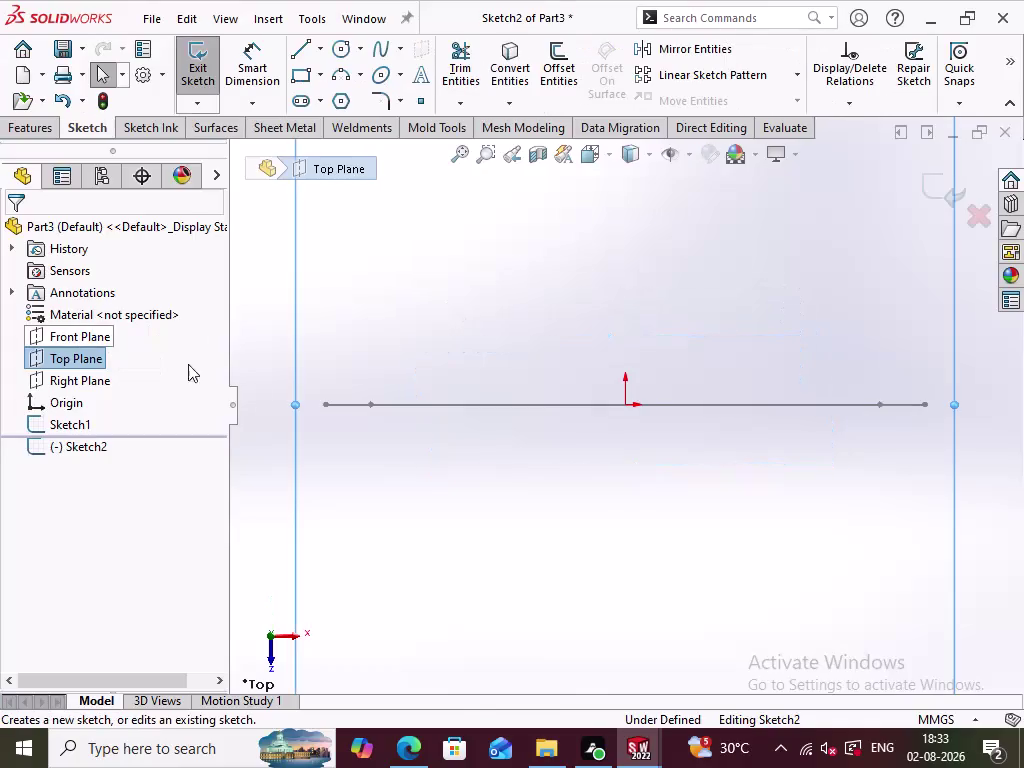
Begin a centrepoint arc at the path line's right endpoint on the Top Plane.
scroll(up, 3)
click(818, 464)
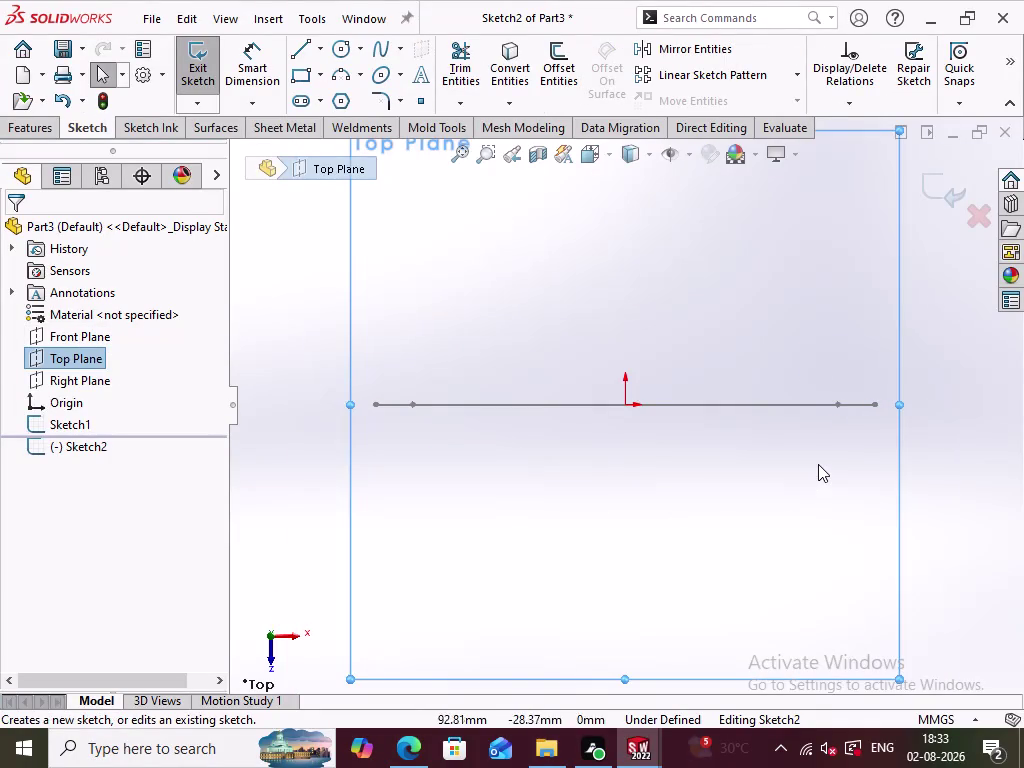
click(343, 77)
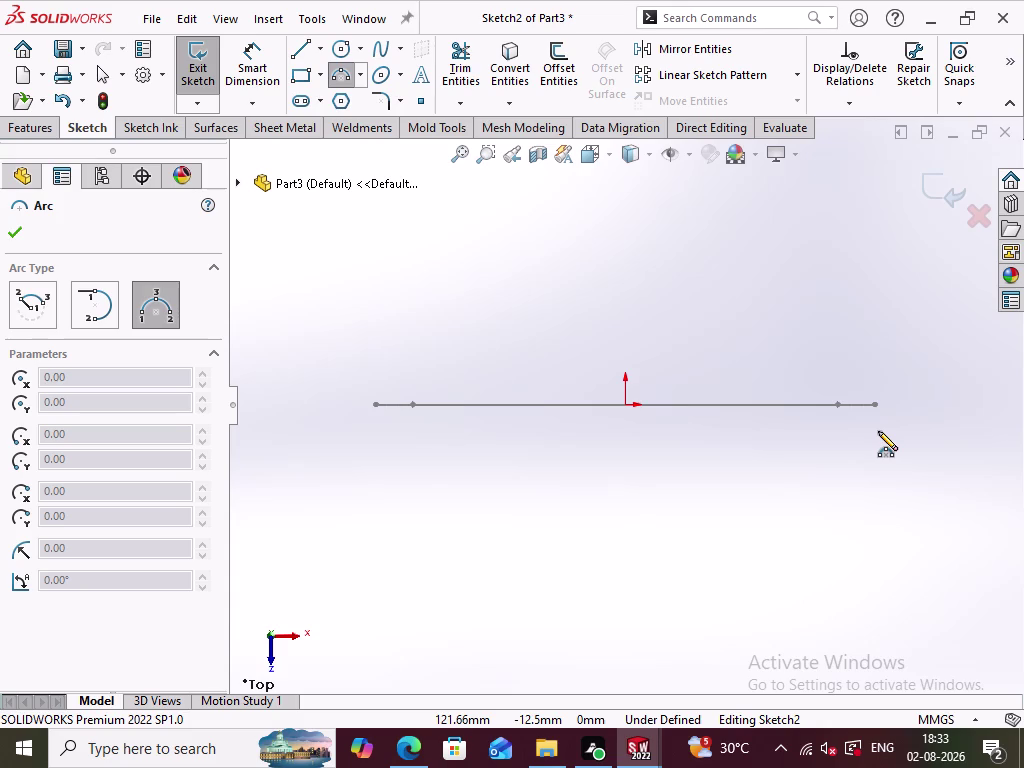
click(32, 315)
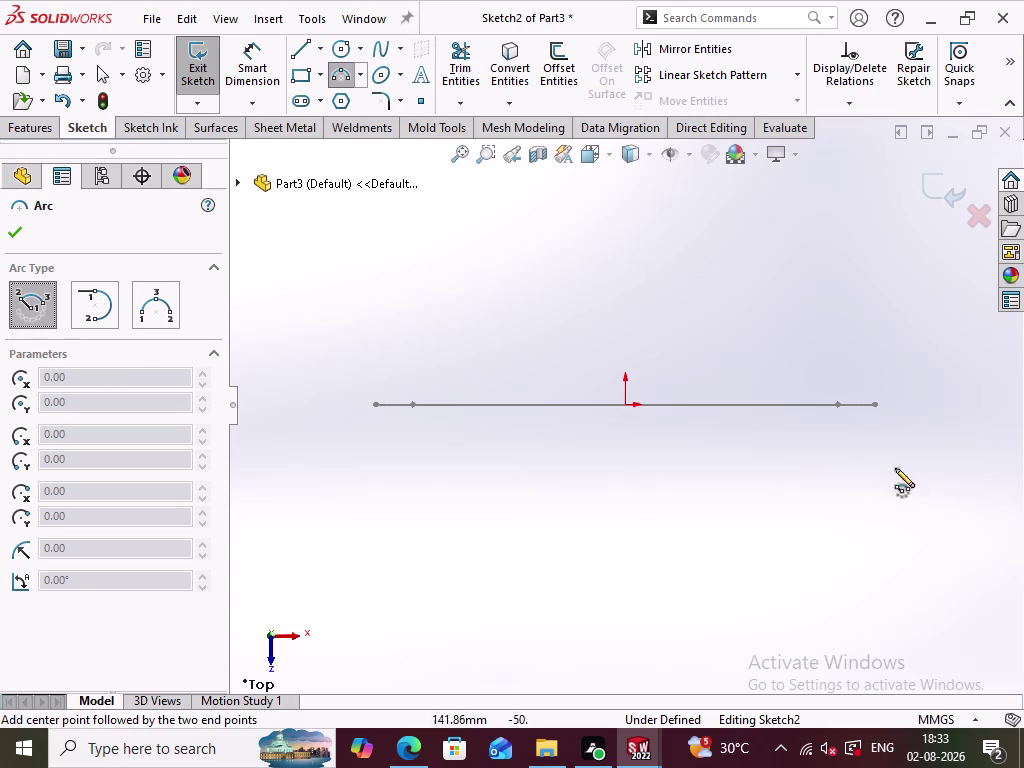
click(875, 403)
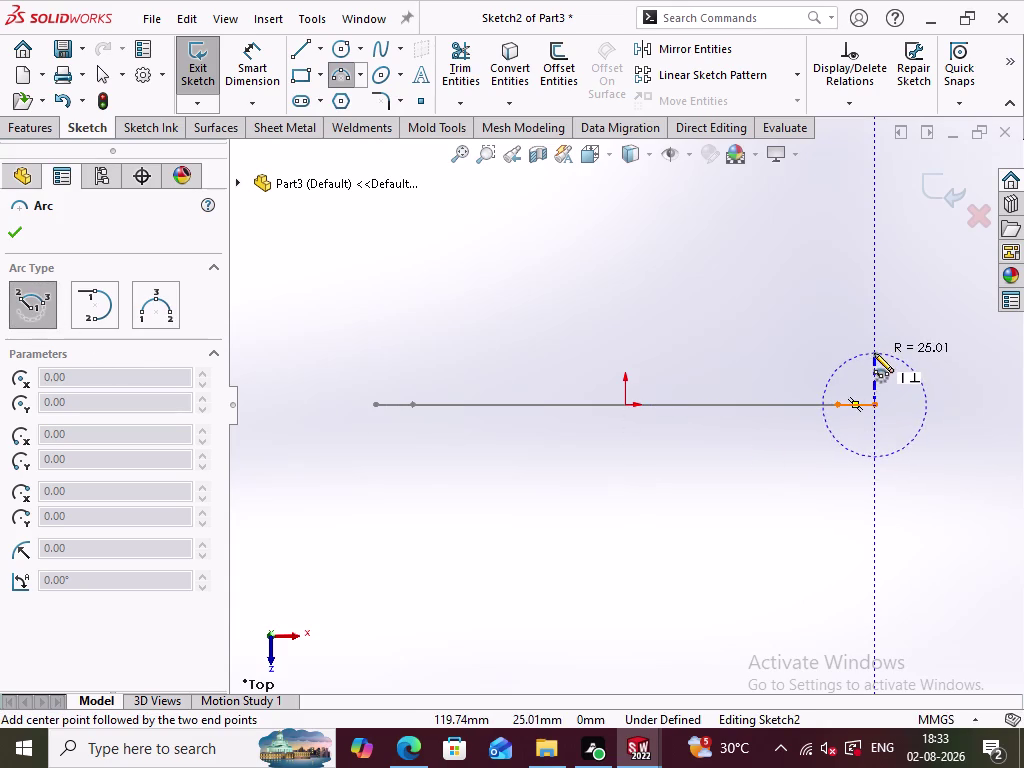
click(874, 353)
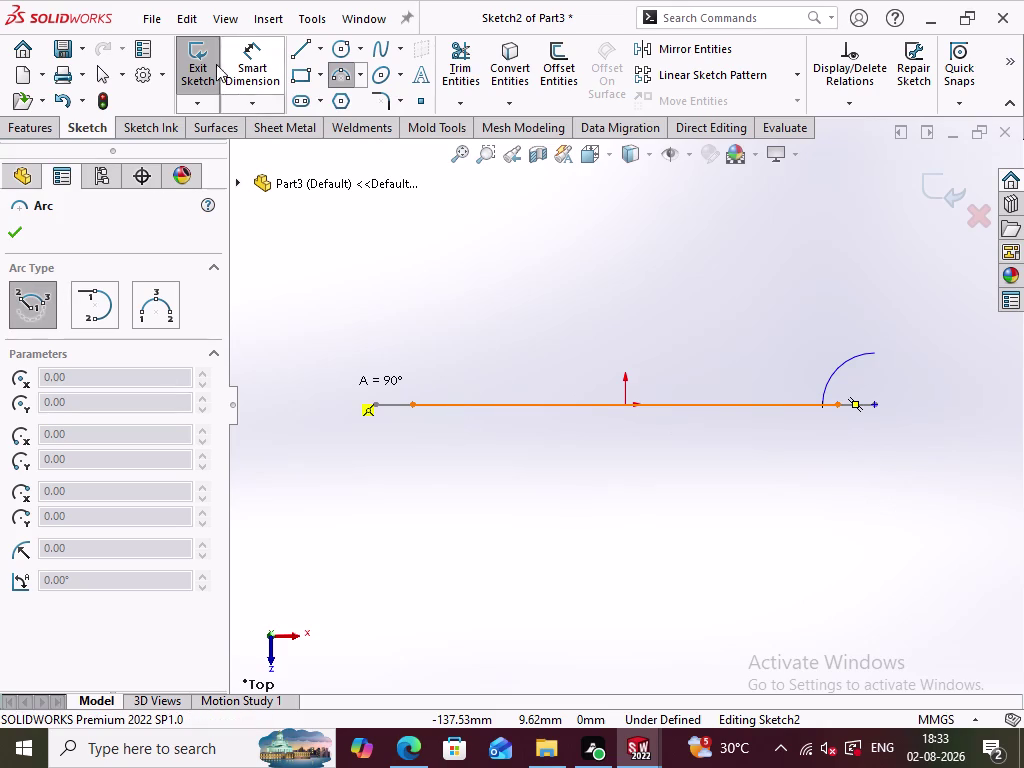
click(333, 76)
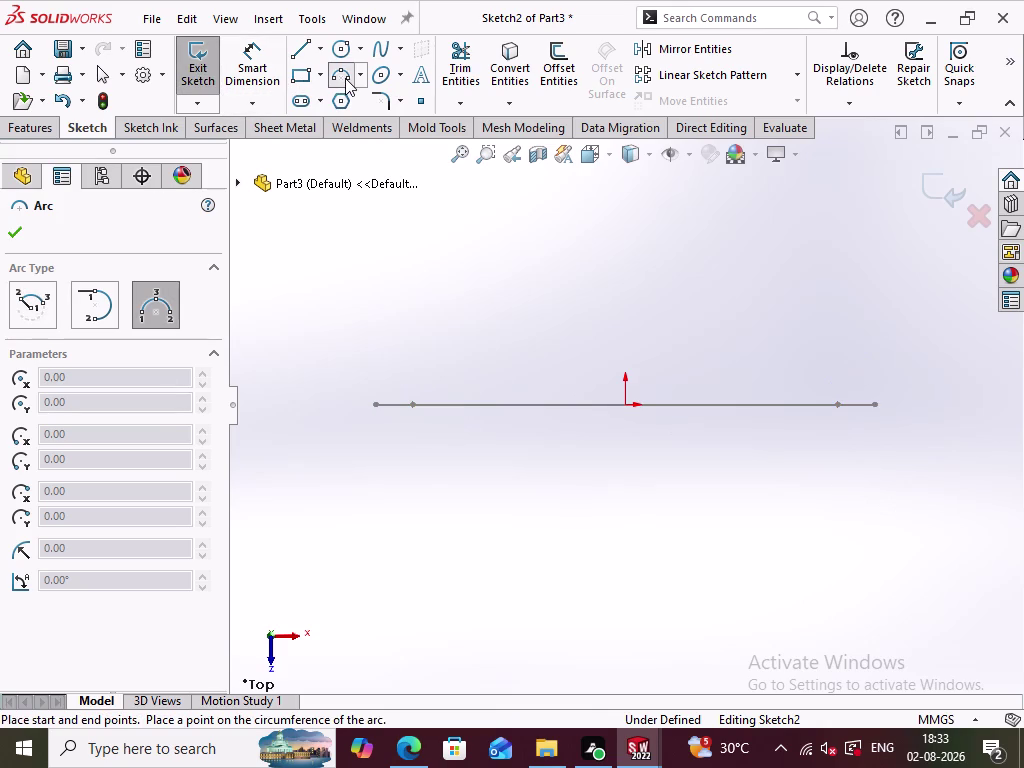
click(345, 78)
click(878, 403)
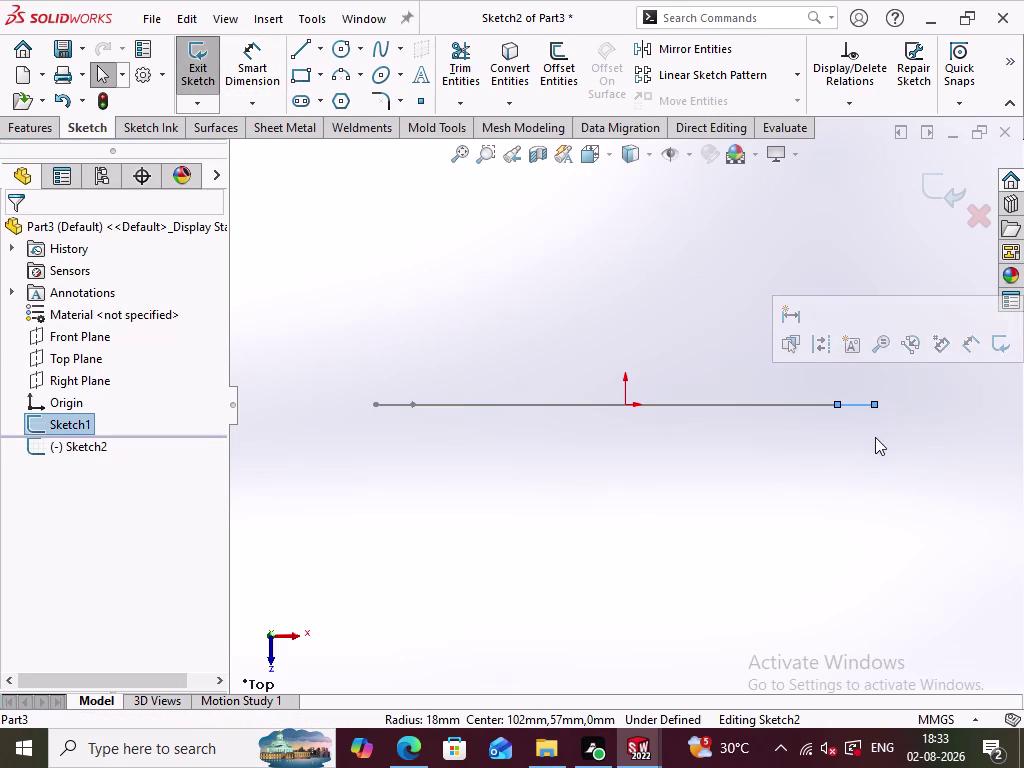
Redraw the centrepoint arc as a semicircle centred on the line's right end and accept it.
click(341, 78)
click(34, 315)
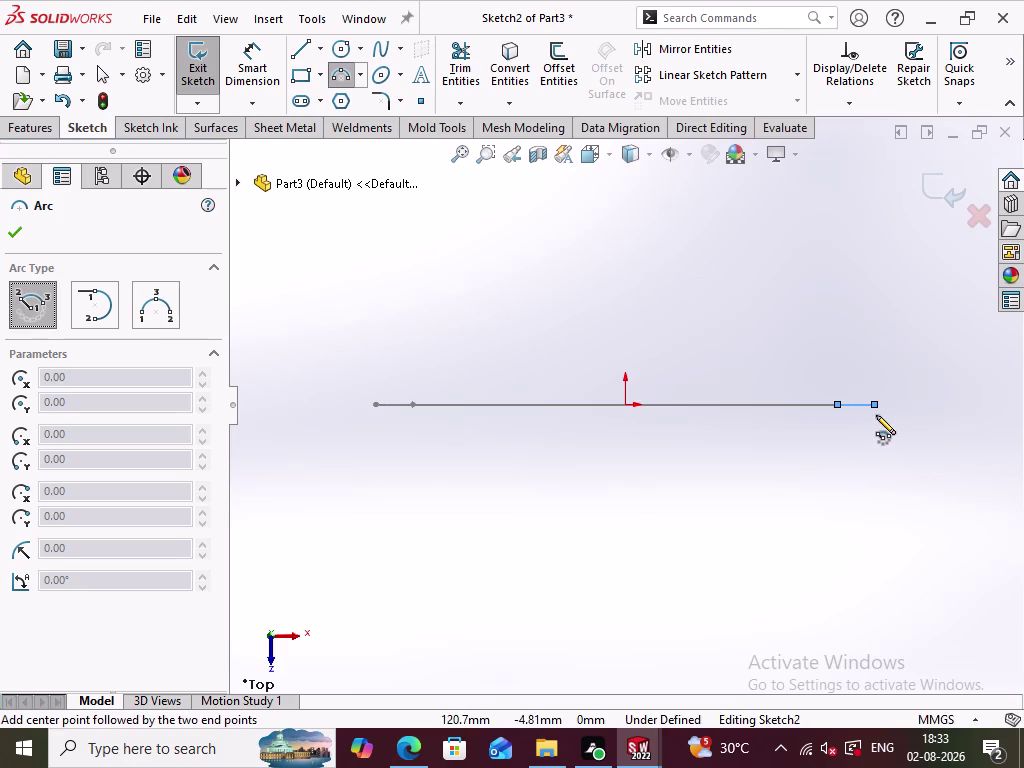
click(877, 405)
click(876, 466)
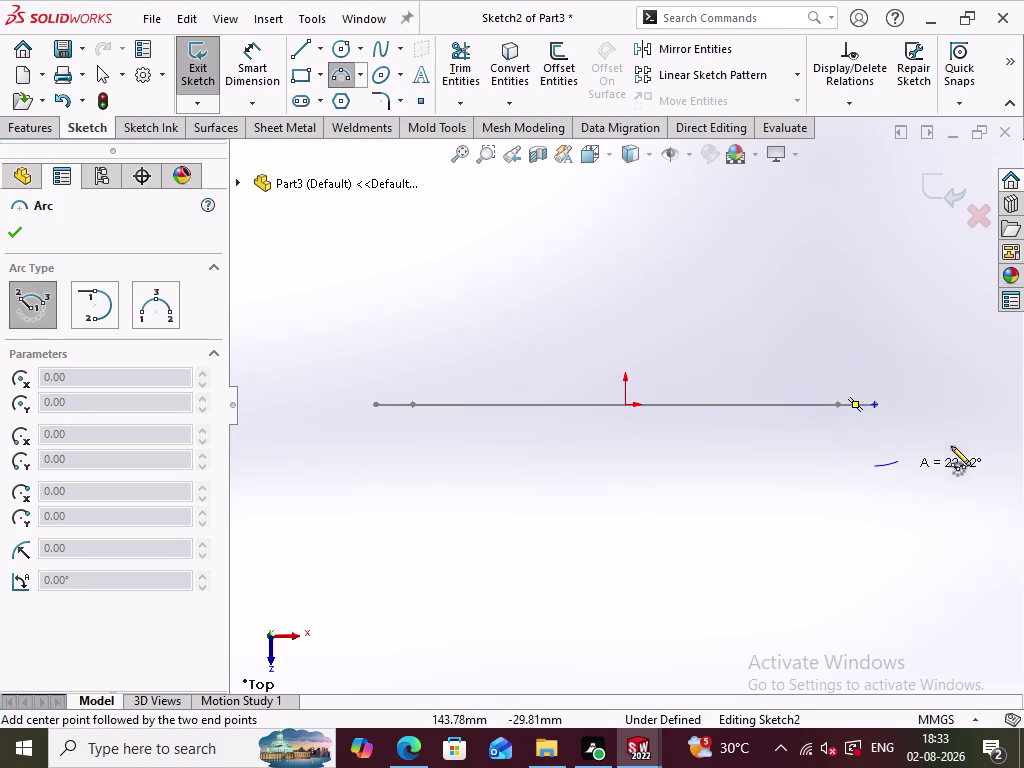
click(880, 344)
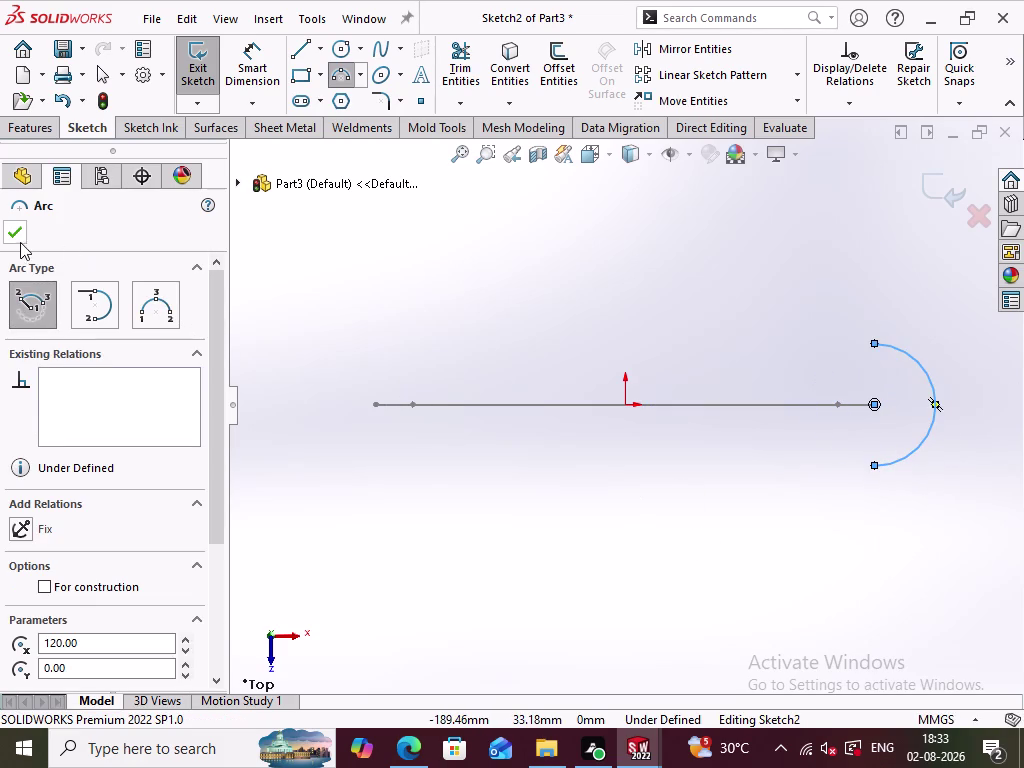
click(14, 235)
click(665, 369)
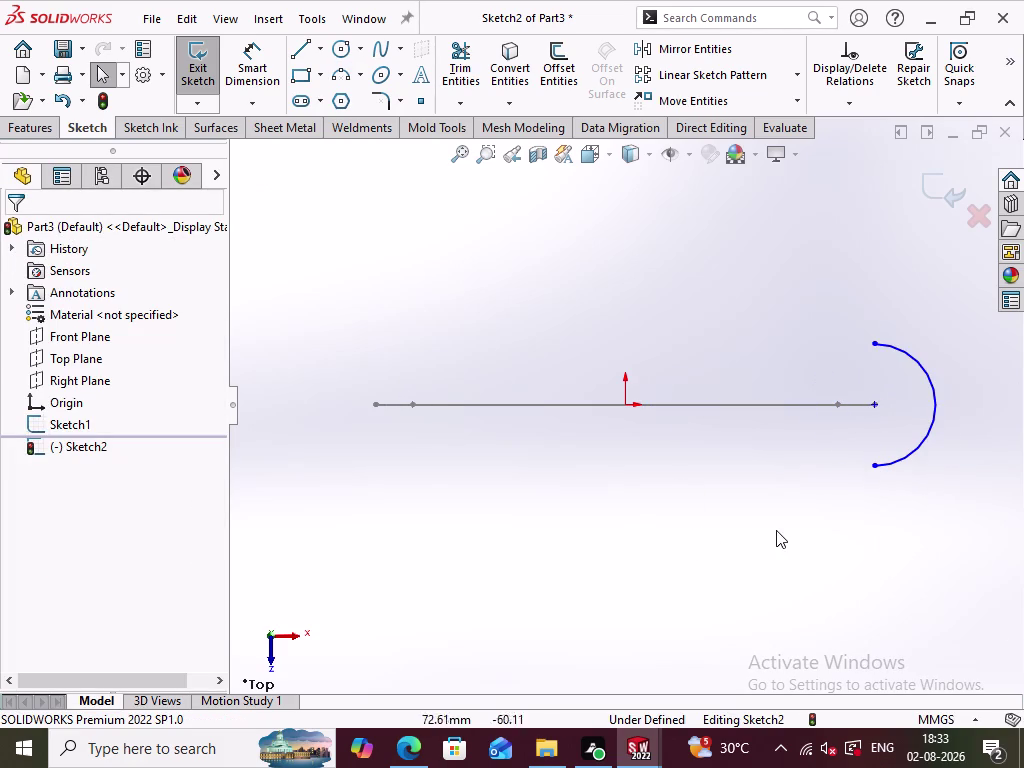
Select the arc's end and centre points and apply a relation to them.
click(776, 530)
click(872, 467)
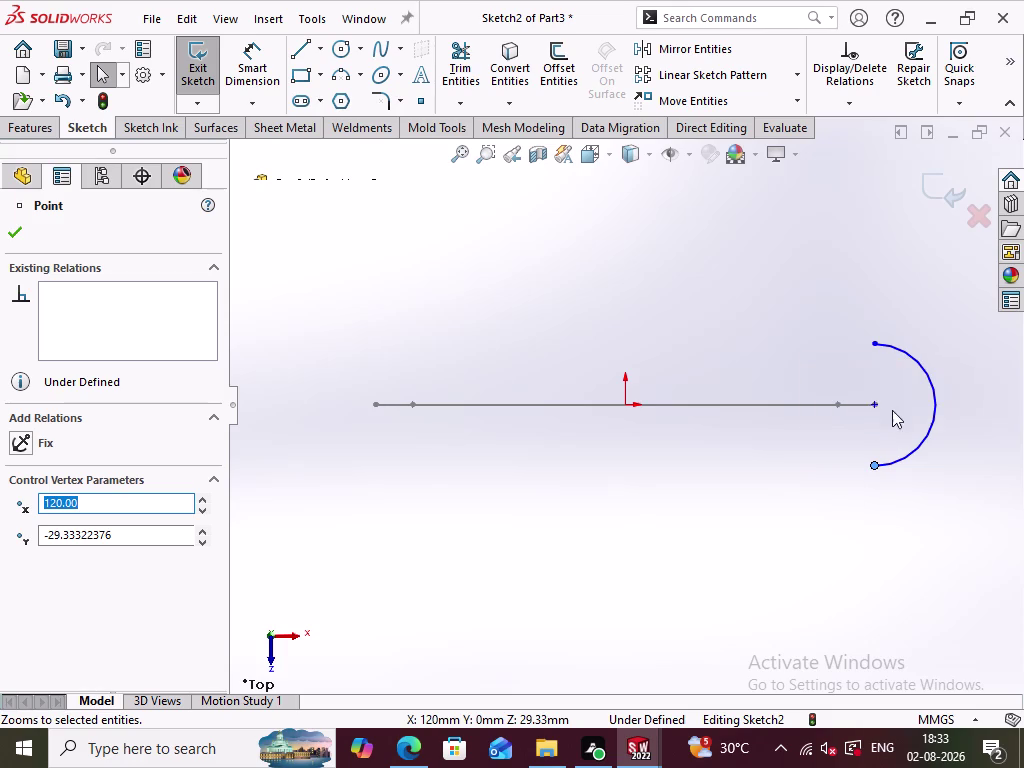
click(877, 404)
click(871, 345)
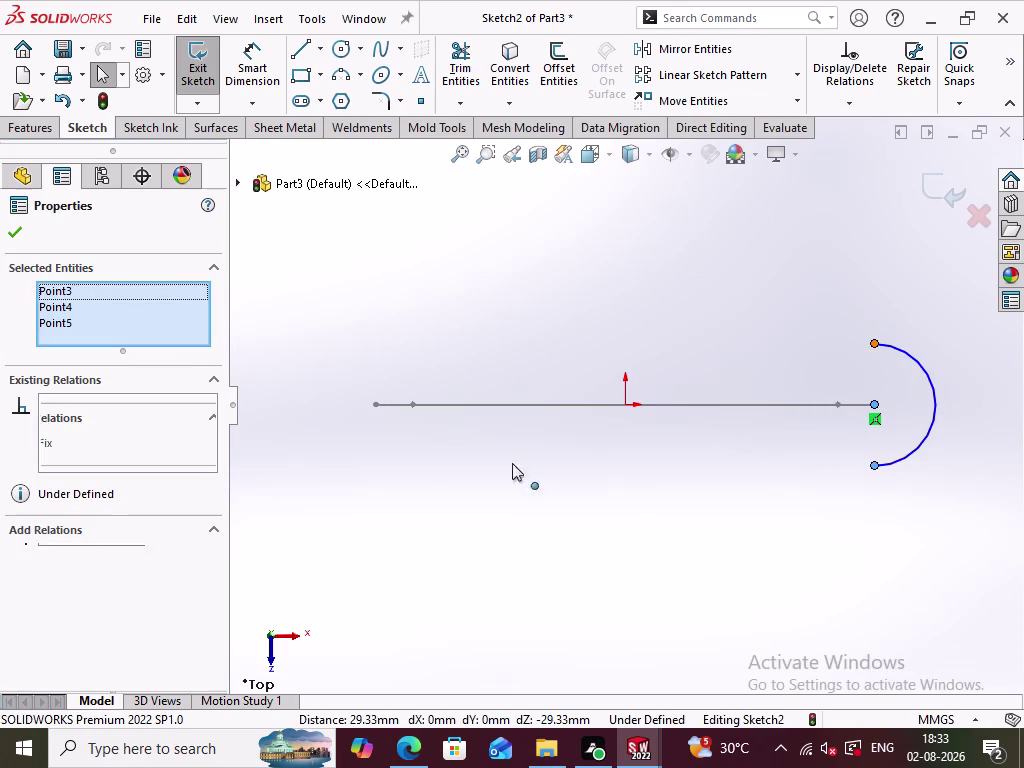
click(62, 575)
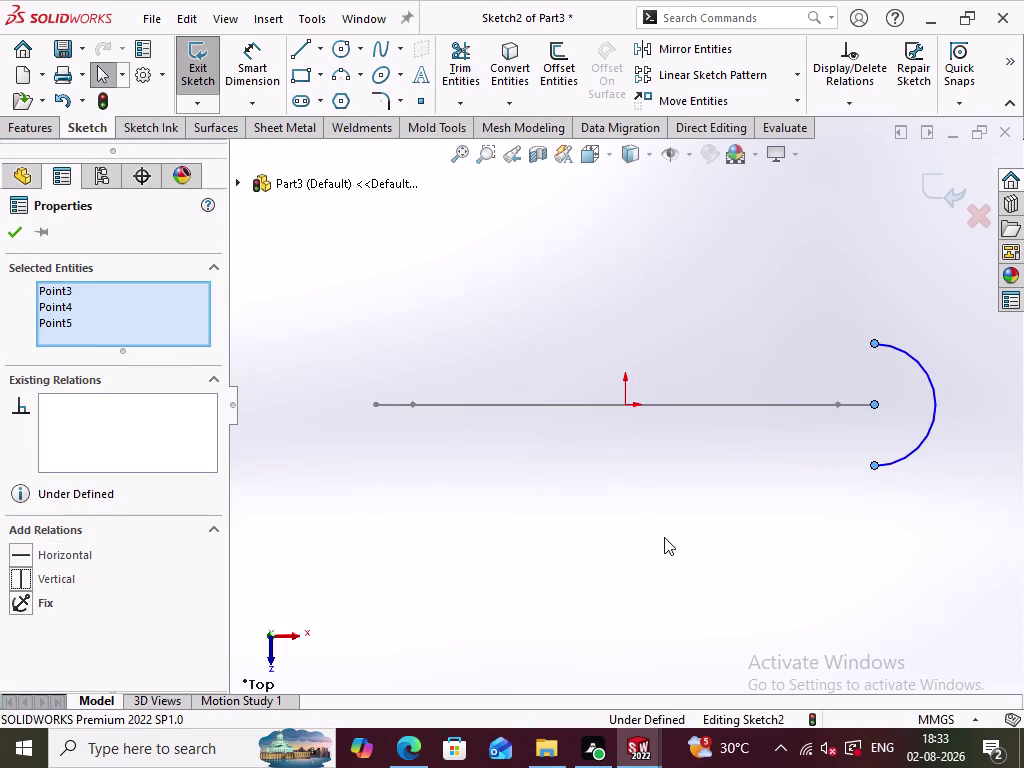
Add a Smart Dimension to the arc and set its radius to 7.5 mm.
click(669, 537)
click(257, 70)
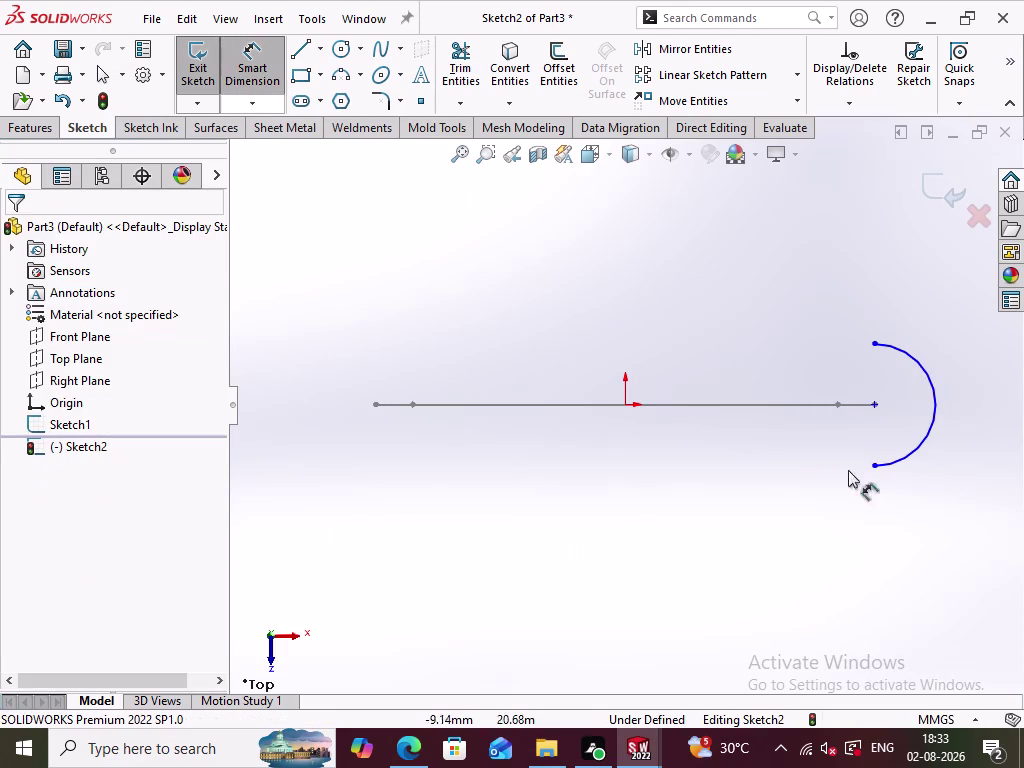
click(938, 394)
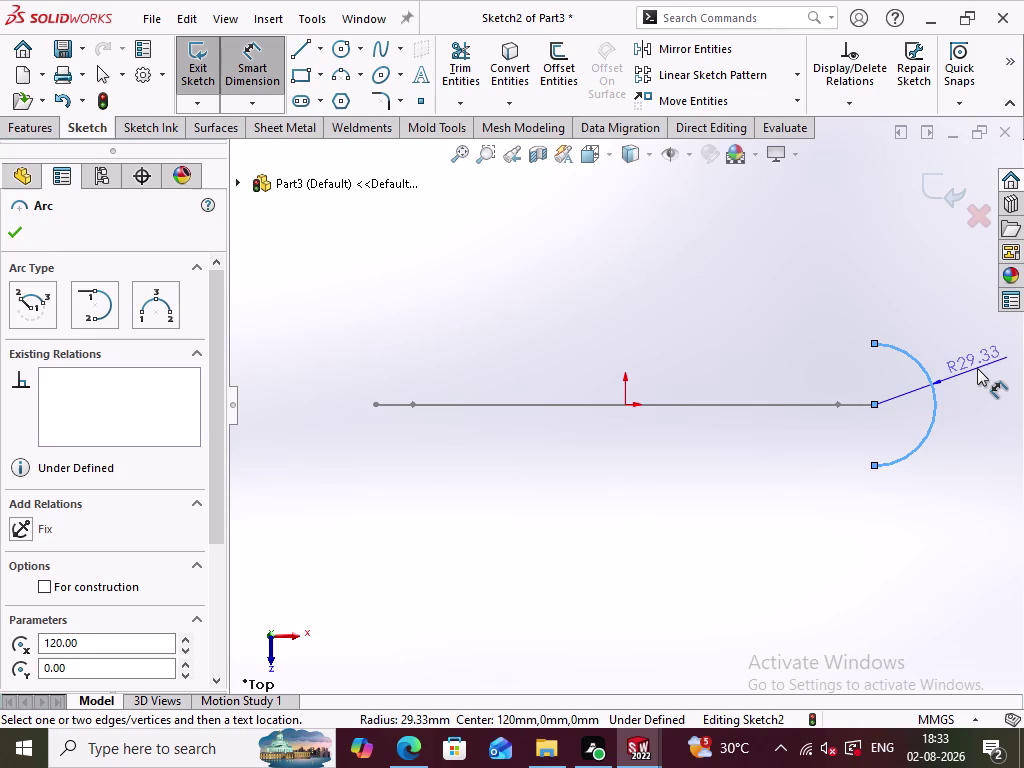
click(977, 368)
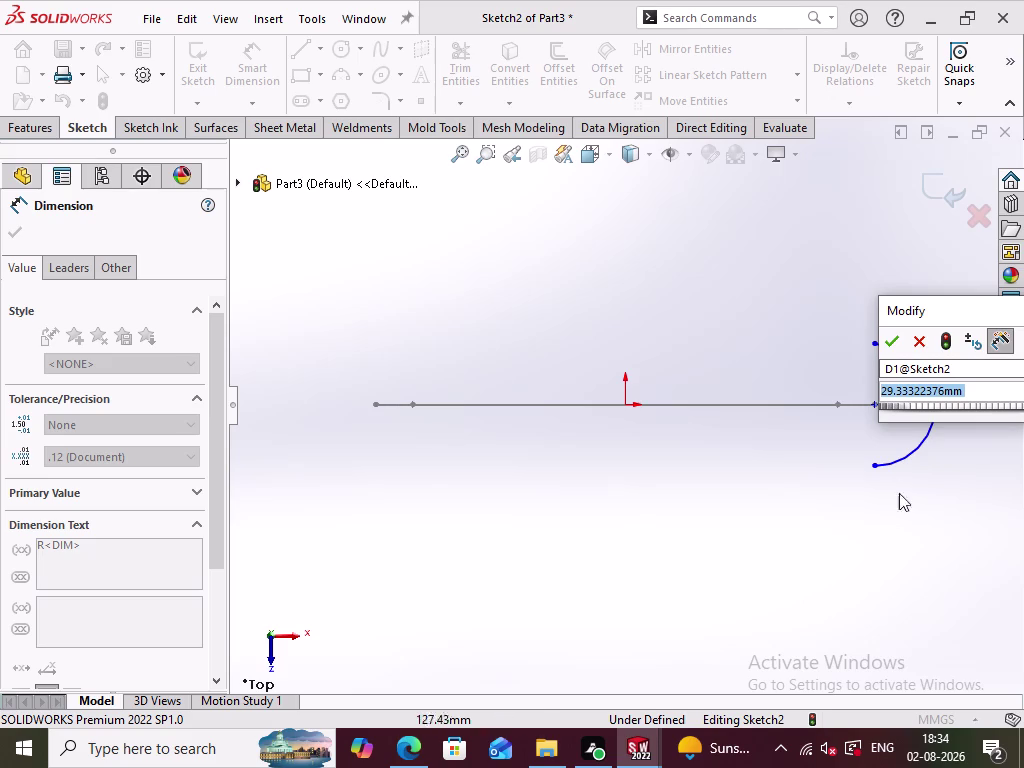
scroll(up, 3)
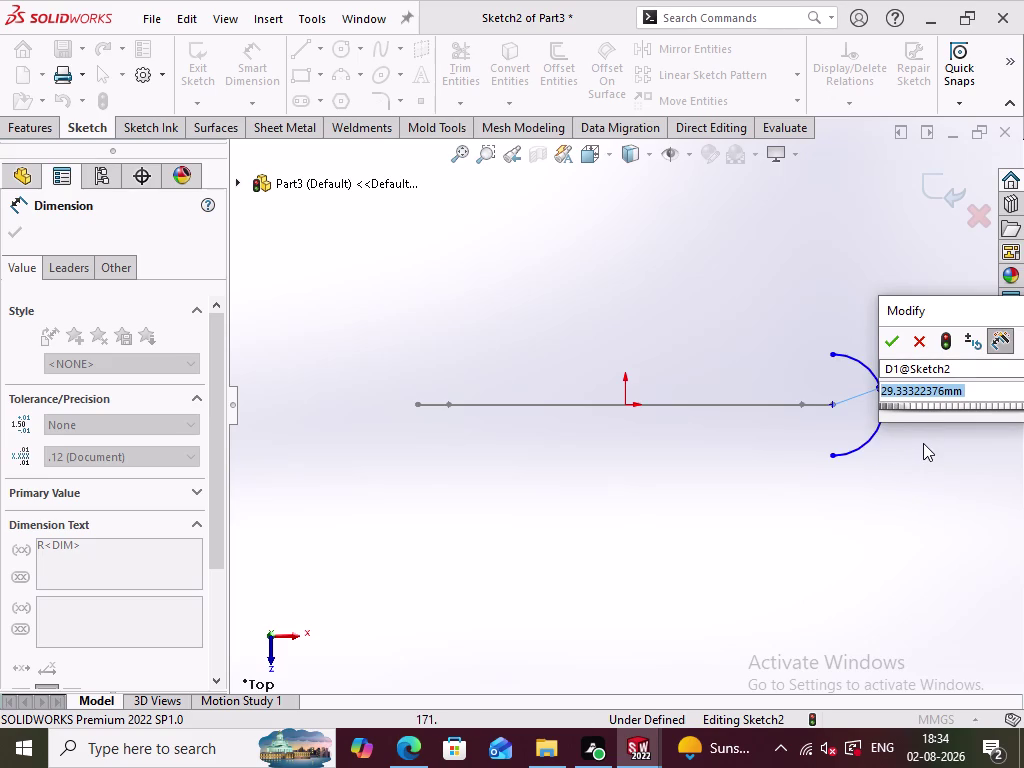
text(7)
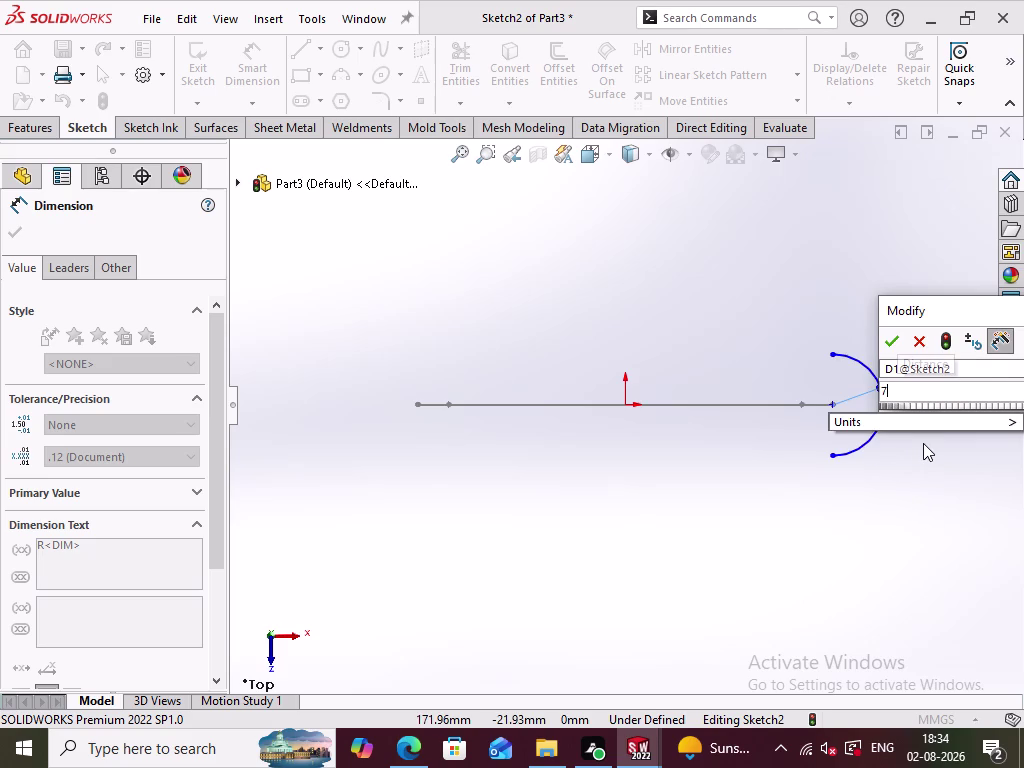
text(.5)
key(Return)
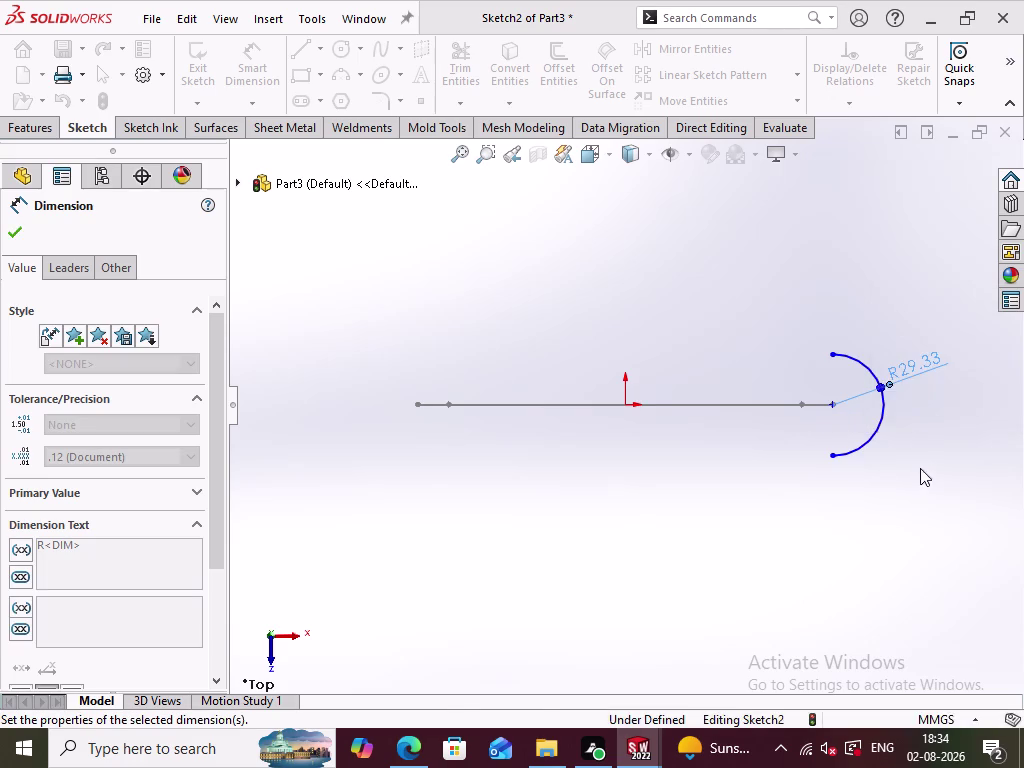
click(893, 487)
scroll(down, 3)
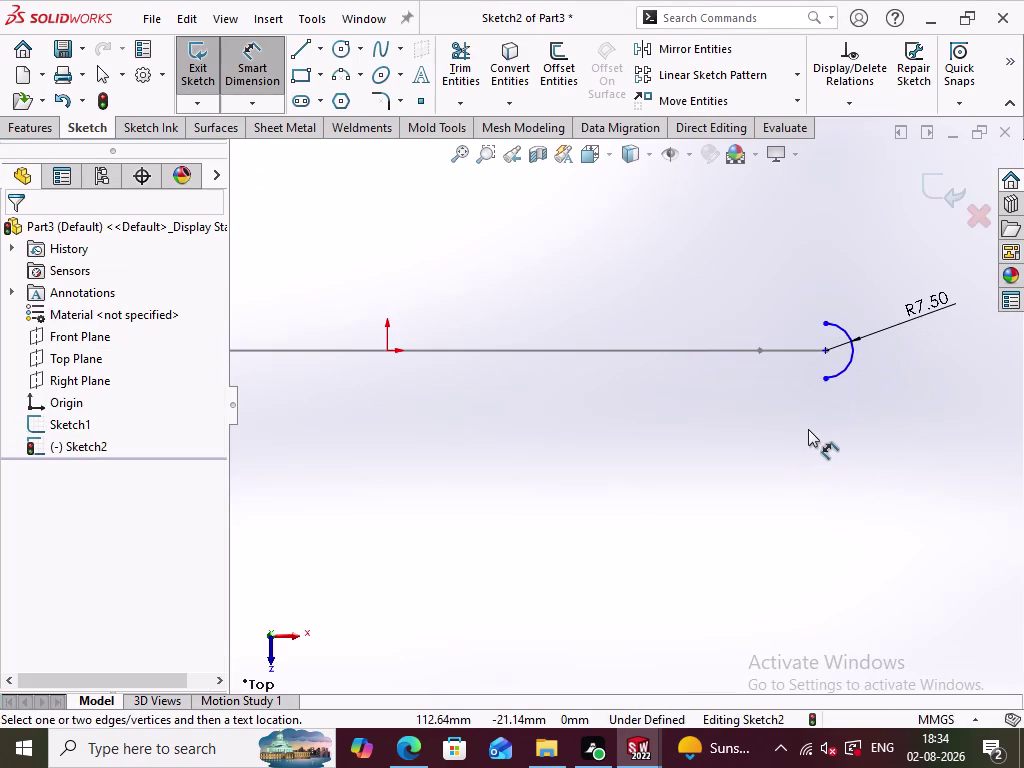
click(261, 79)
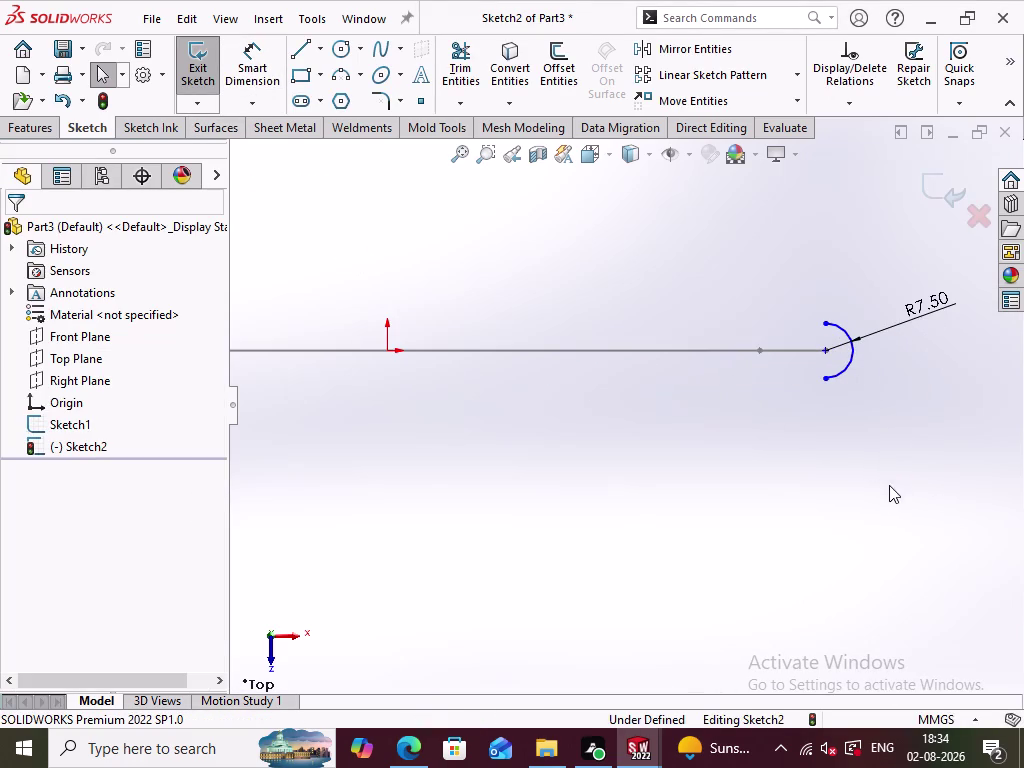
Drag the arc toward the bent path's end, answering the existing-relations prompt.
middle_drag(889, 487, 880, 390)
click(874, 479)
drag(862, 400, 794, 416)
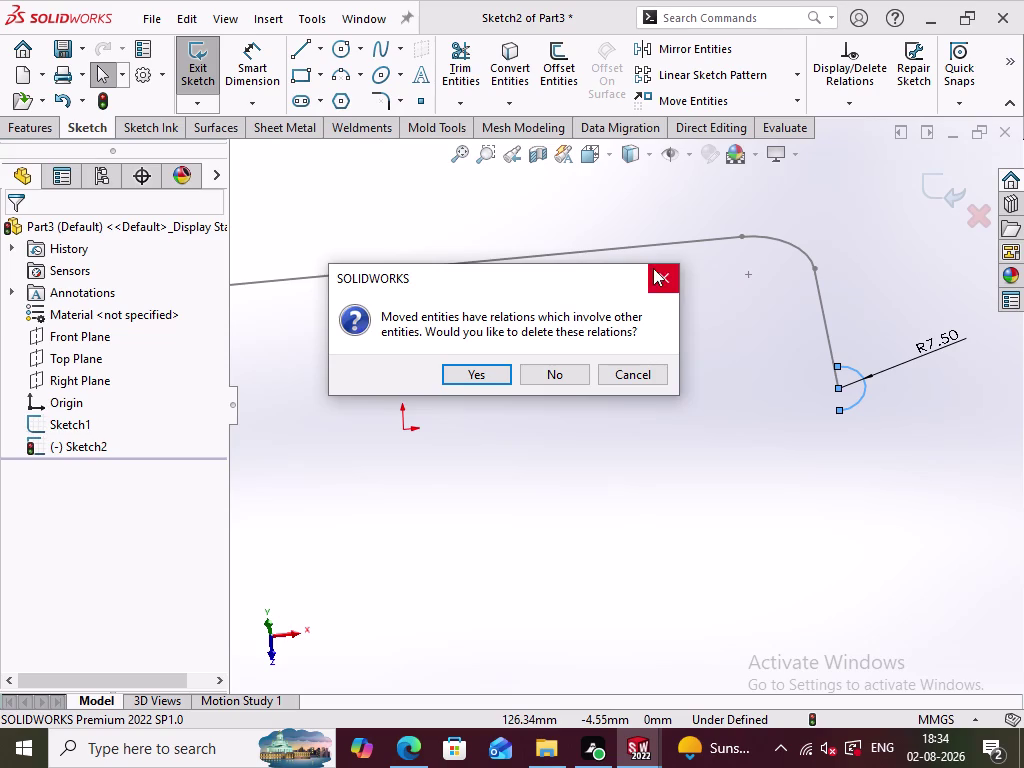
click(668, 272)
click(771, 435)
drag(840, 388, 756, 403)
click(753, 463)
click(752, 398)
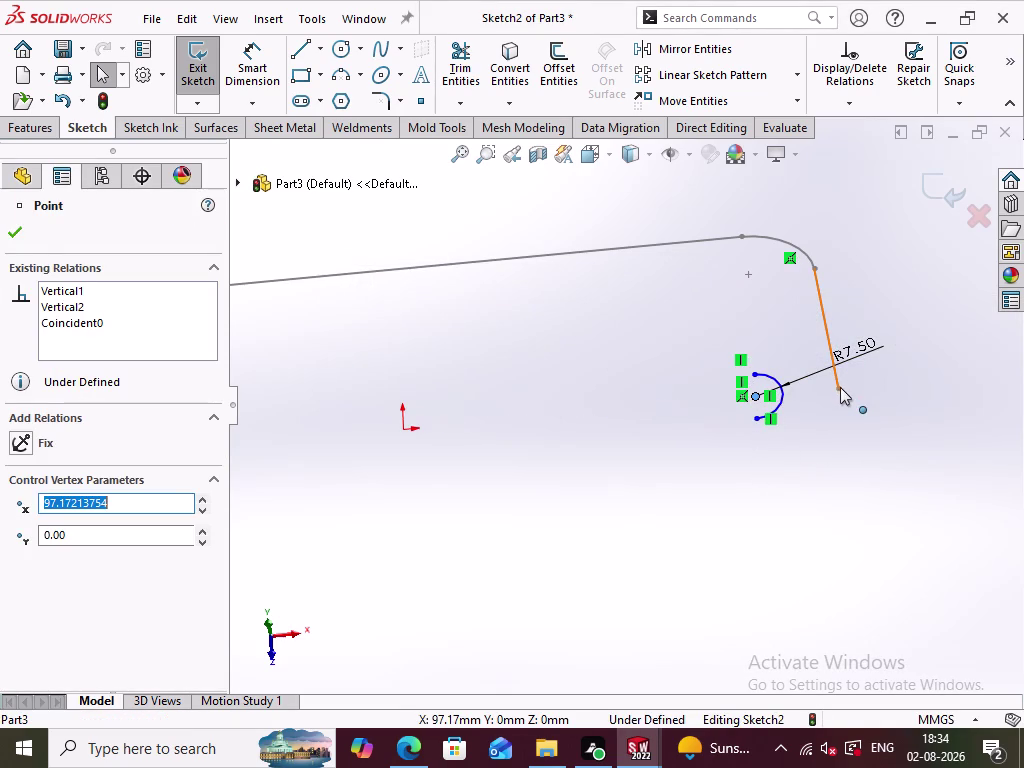
Make the arc centre coincident with the path's end point and exit Sketch2.
click(840, 387)
click(68, 605)
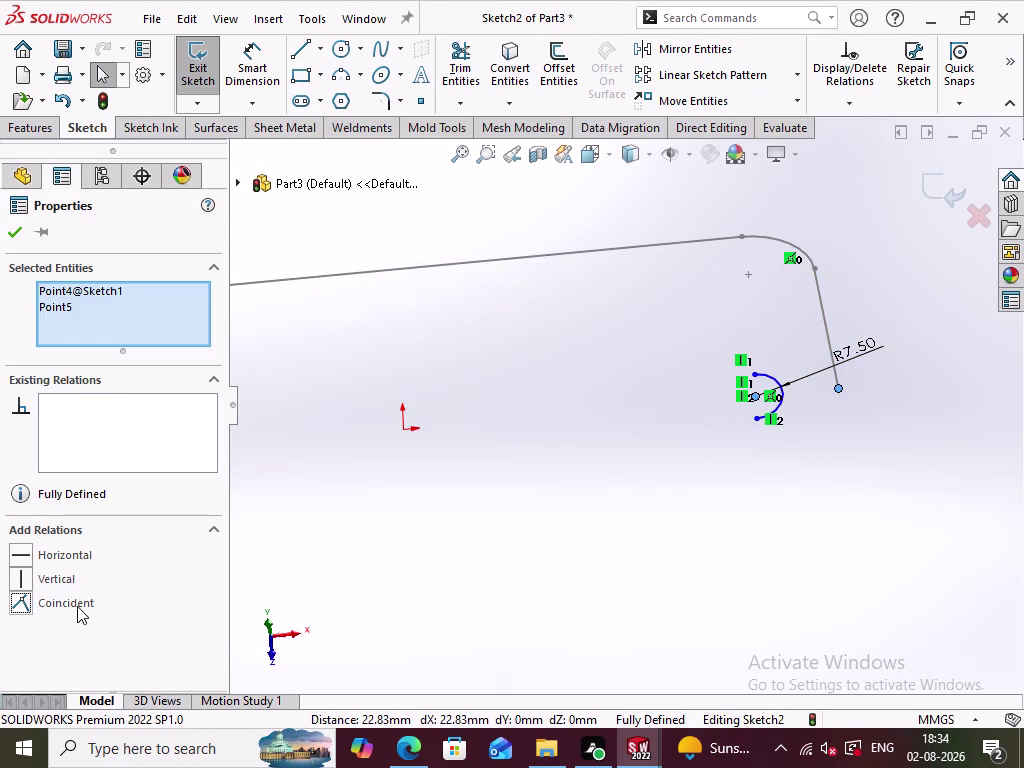
click(681, 534)
click(939, 193)
middle_drag(677, 443, 679, 447)
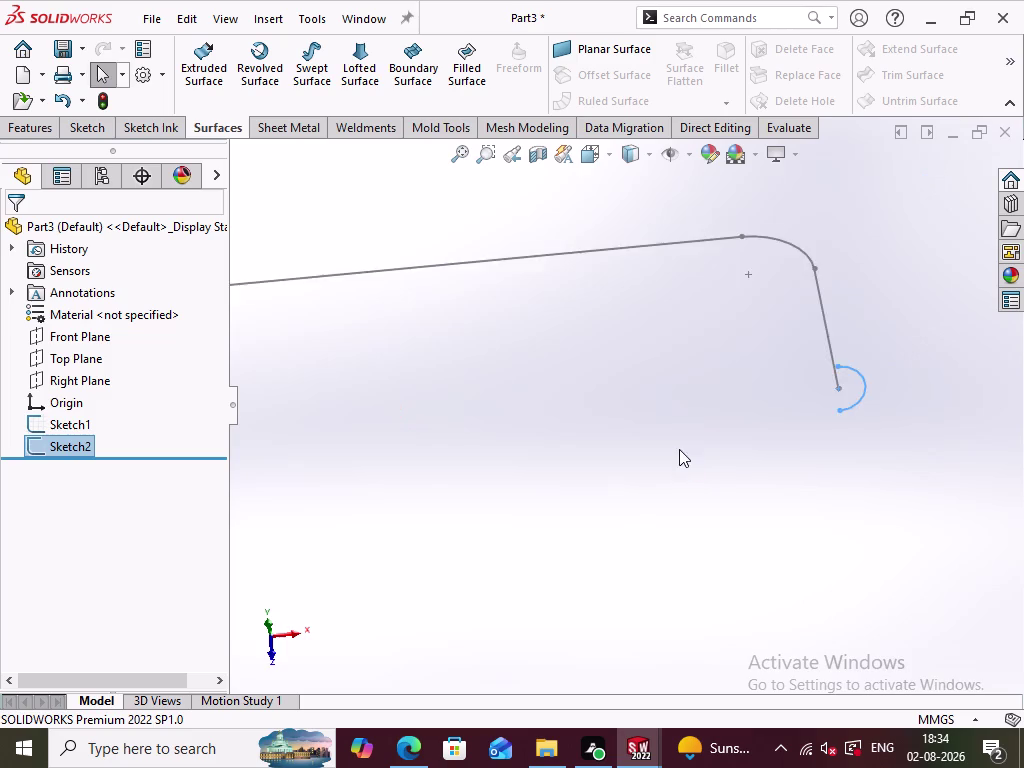
Sweep a surface using Sketch2 as profile and Sketch1 as path.
middle_drag(679, 447, 682, 508)
scroll(down, 3)
click(675, 475)
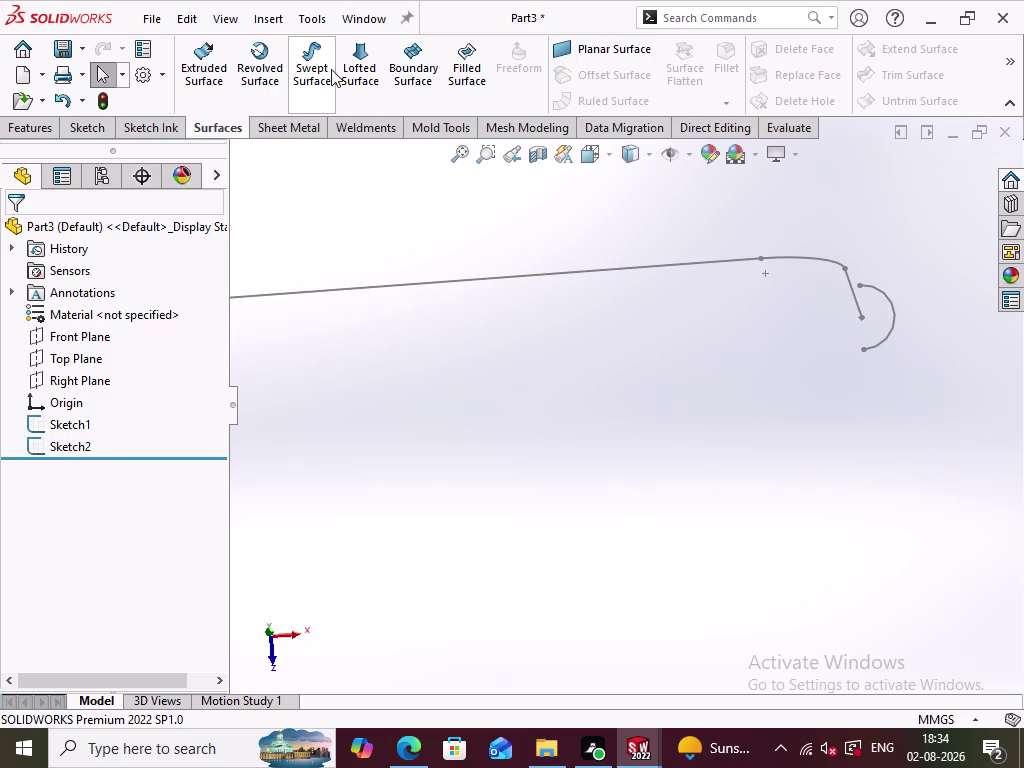
click(319, 73)
click(889, 337)
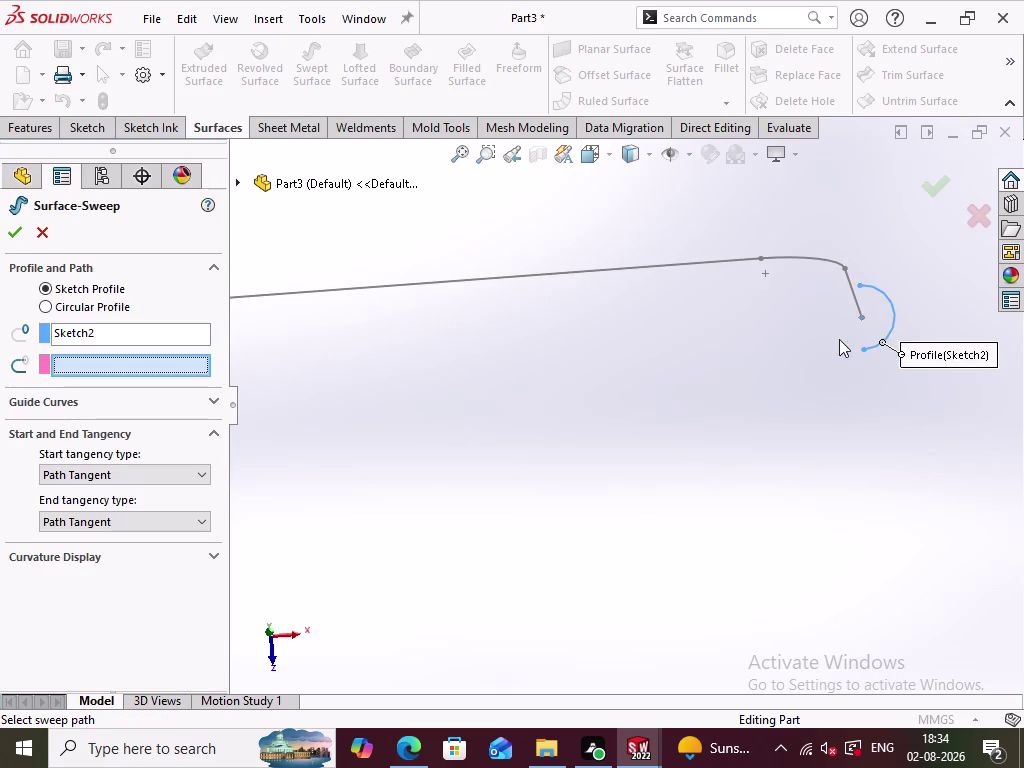
click(854, 289)
scroll(up, 3)
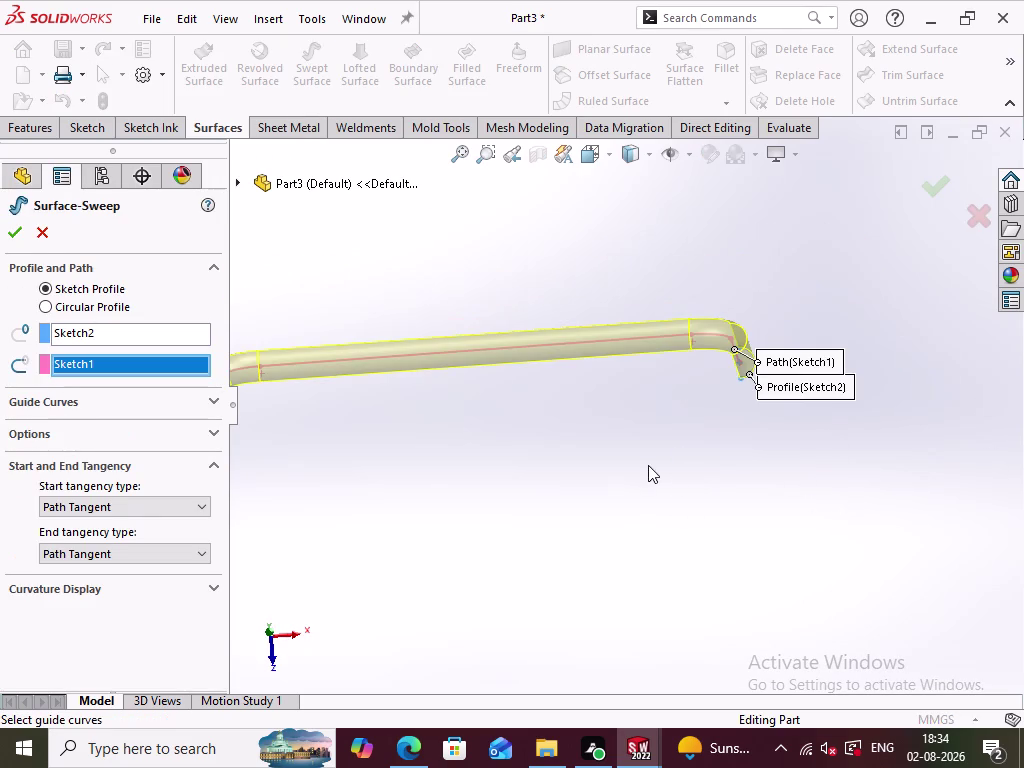
middle_drag(540, 491, 578, 403)
scroll(up, 3)
middle_click(579, 412)
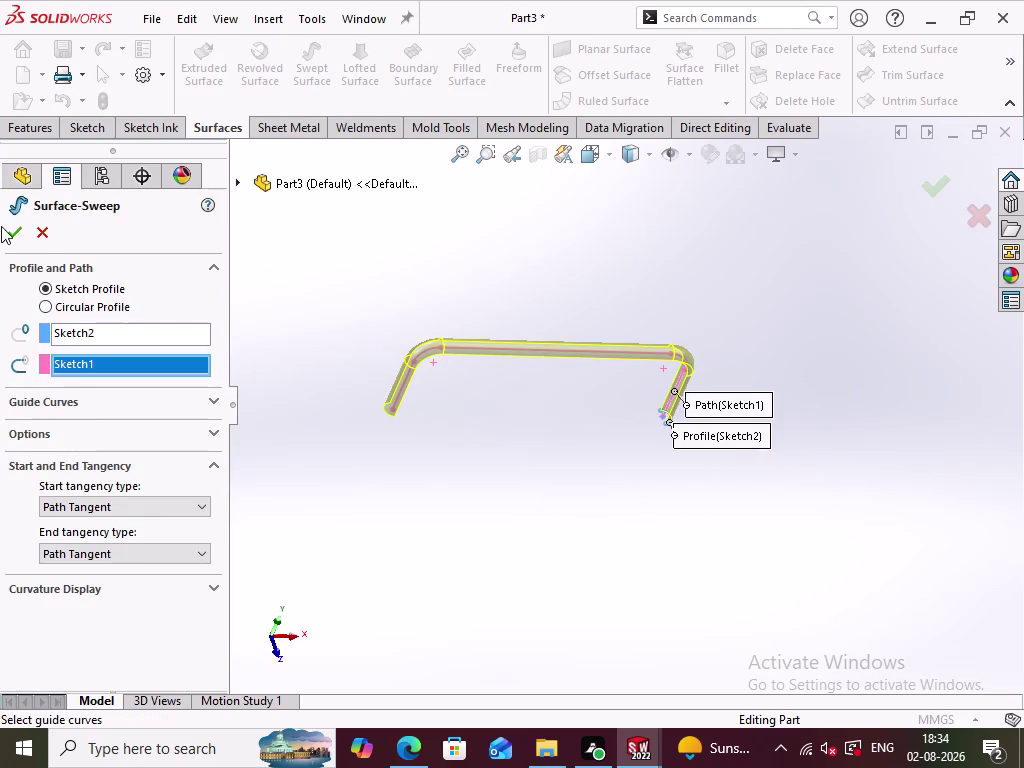
click(7, 231)
Orbit around Surface-Sweep1 and switch to the isometric view.
scroll(up, 3)
click(586, 493)
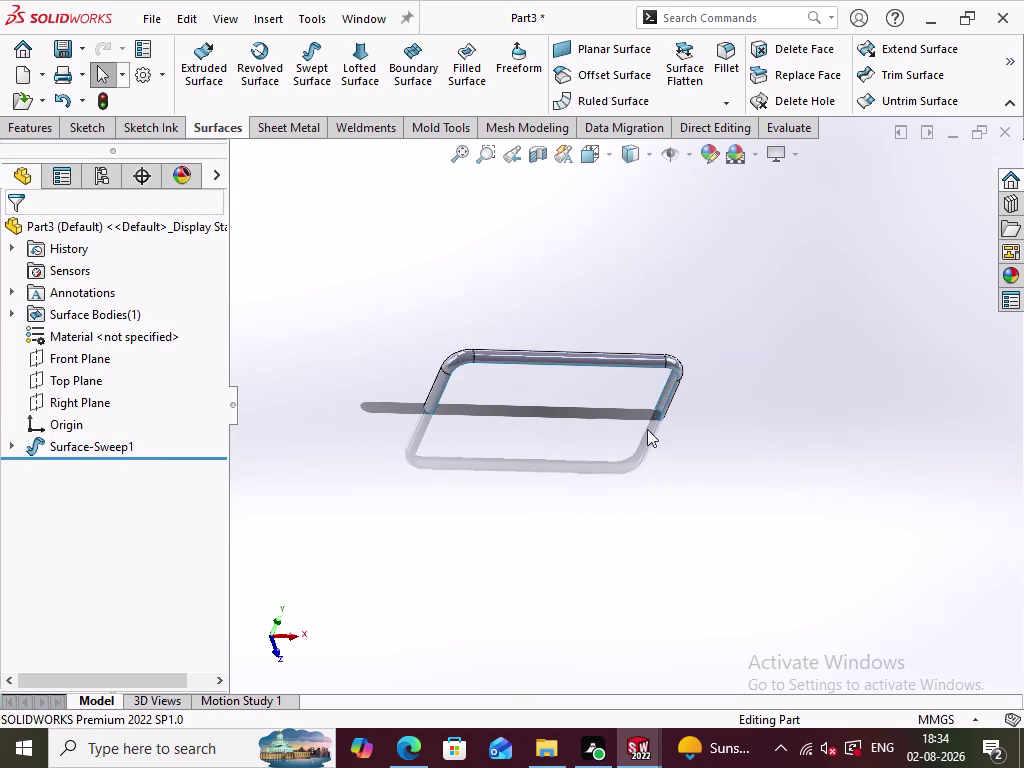
middle_drag(663, 347, 759, 339)
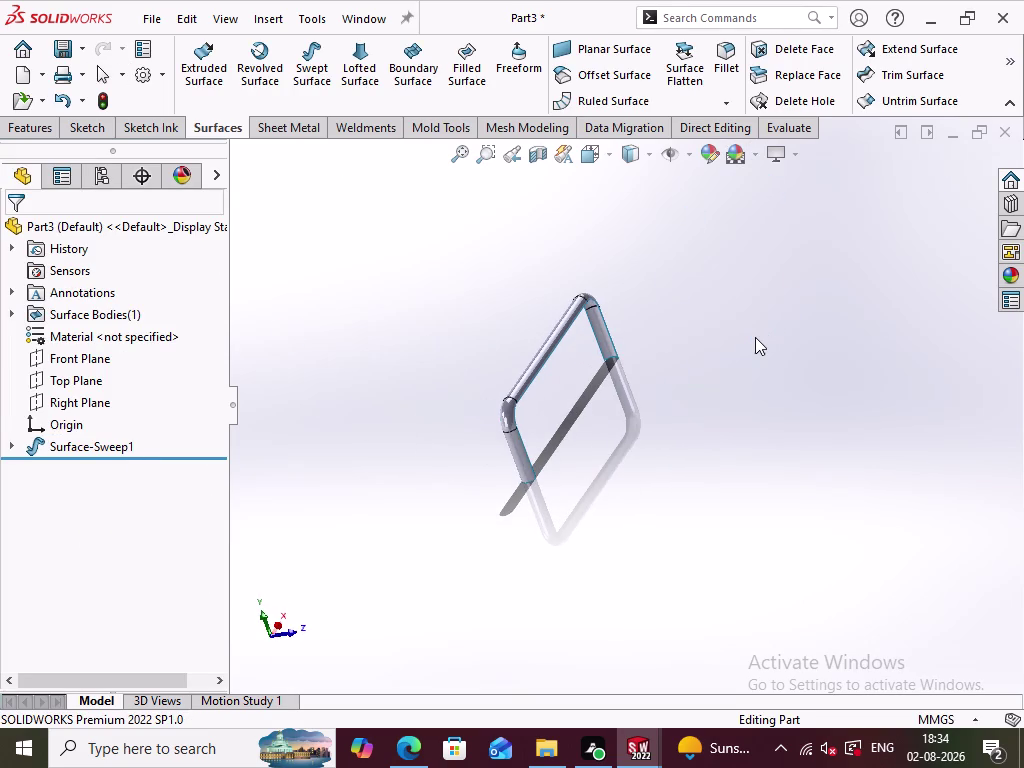
key(ctrl+7)
click(665, 513)
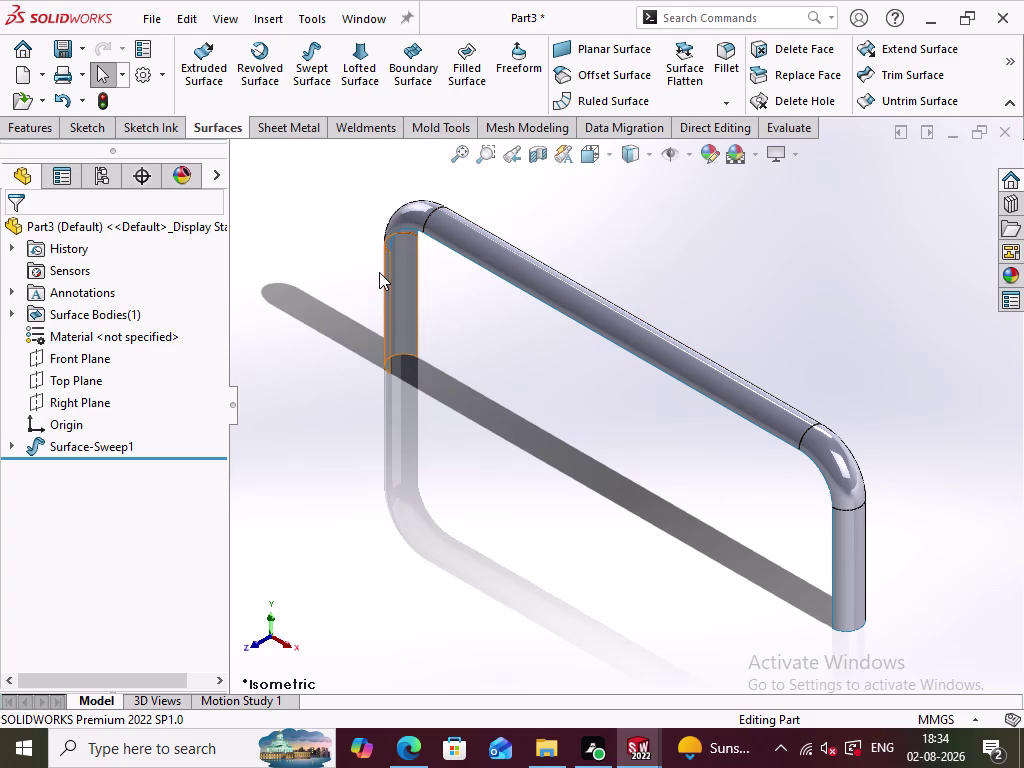
click(464, 82)
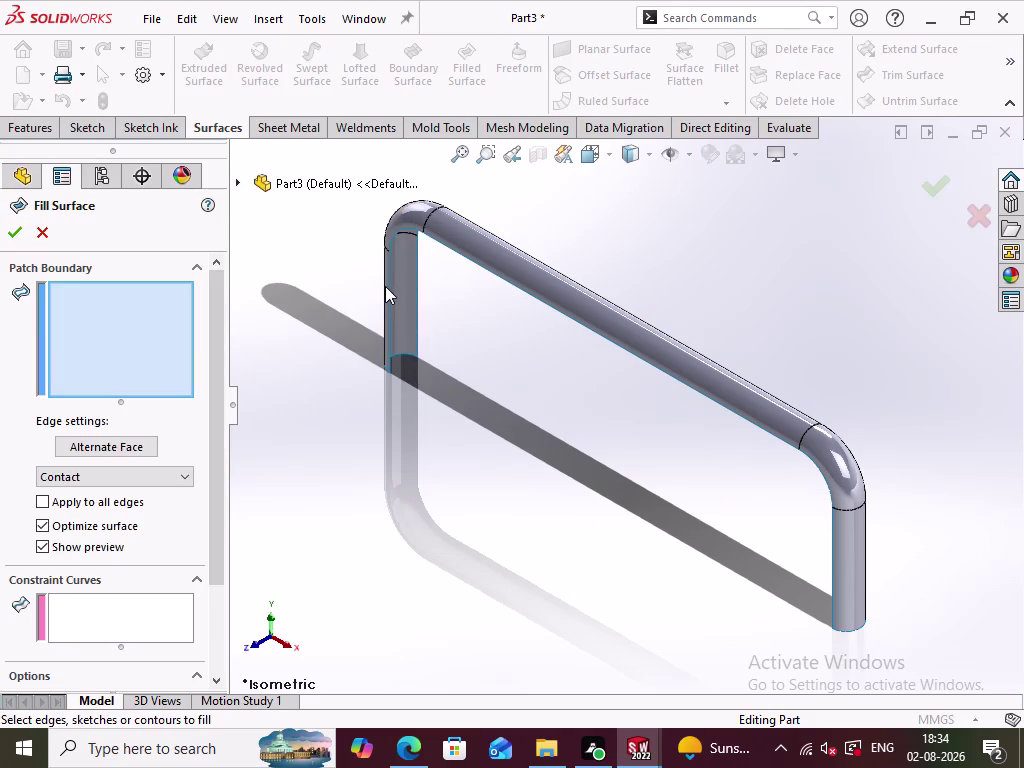
click(389, 282)
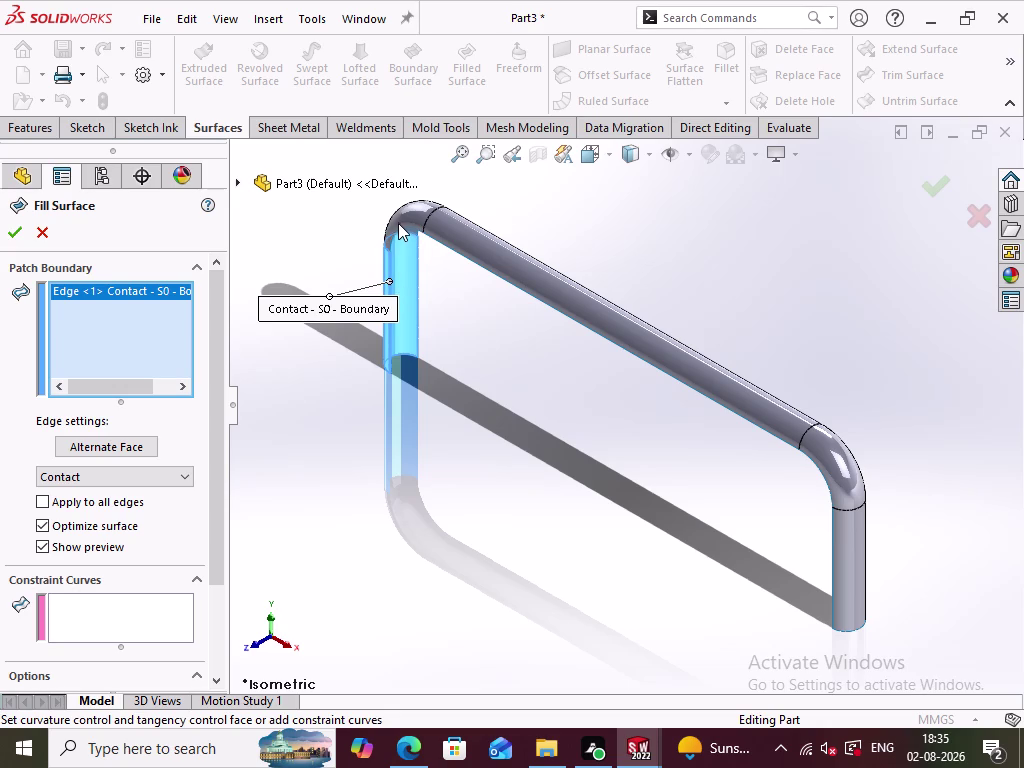
click(400, 230)
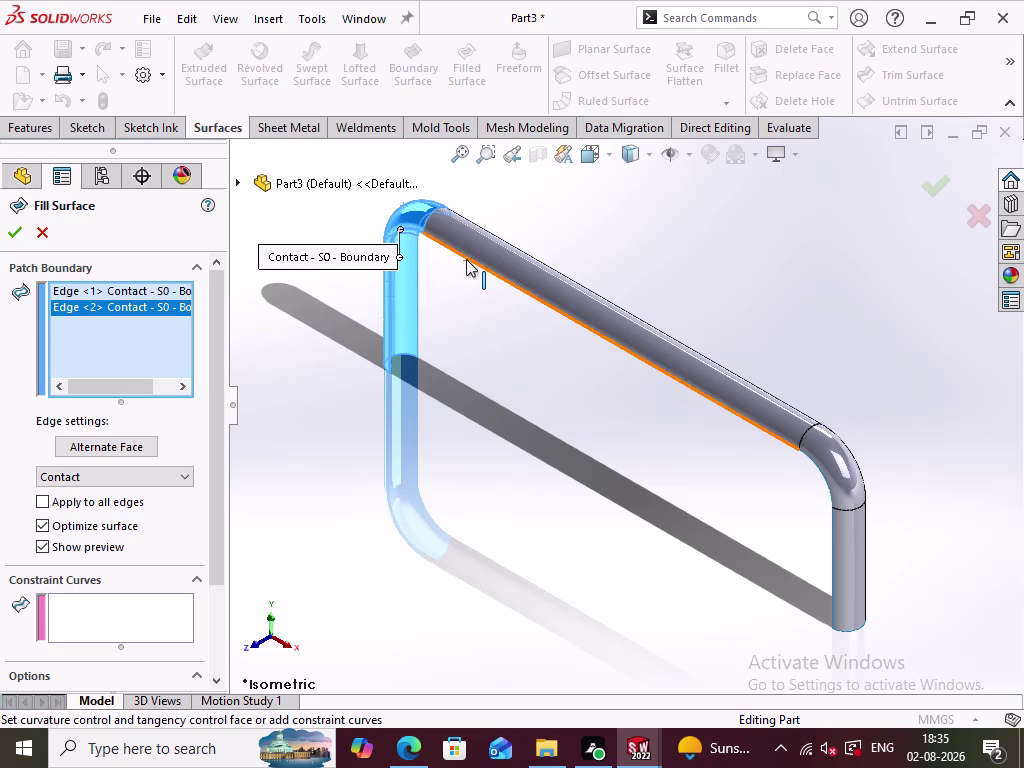
click(466, 259)
middle_drag(559, 454, 730, 450)
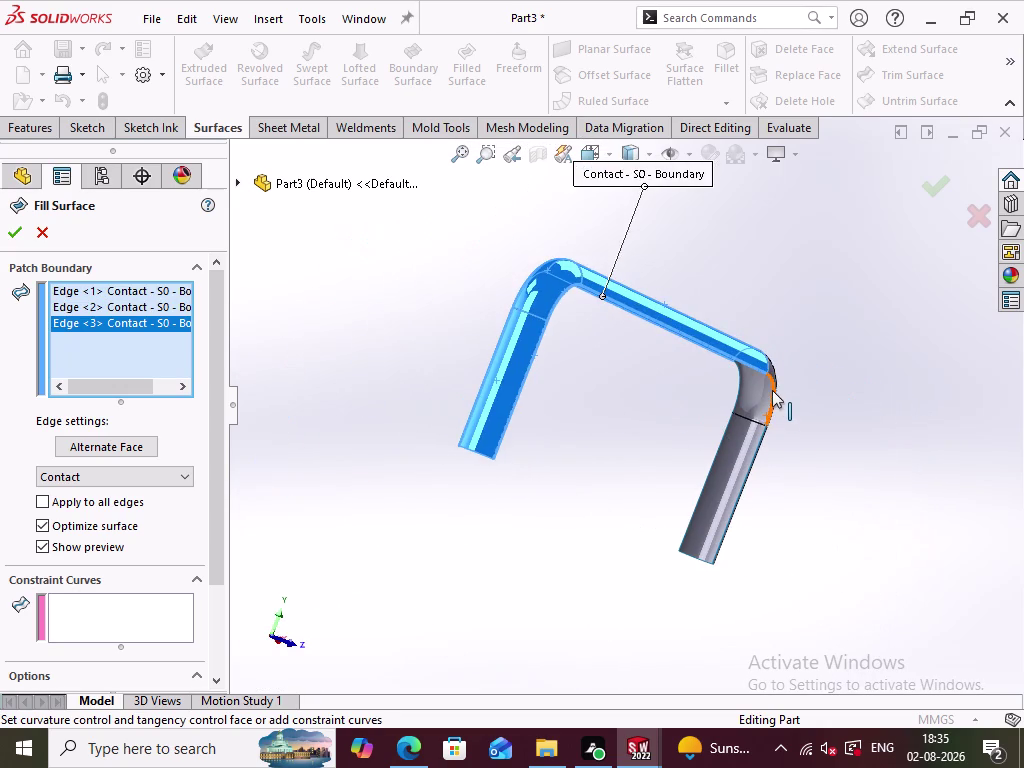
click(772, 390)
click(749, 465)
middle_drag(804, 558, 730, 508)
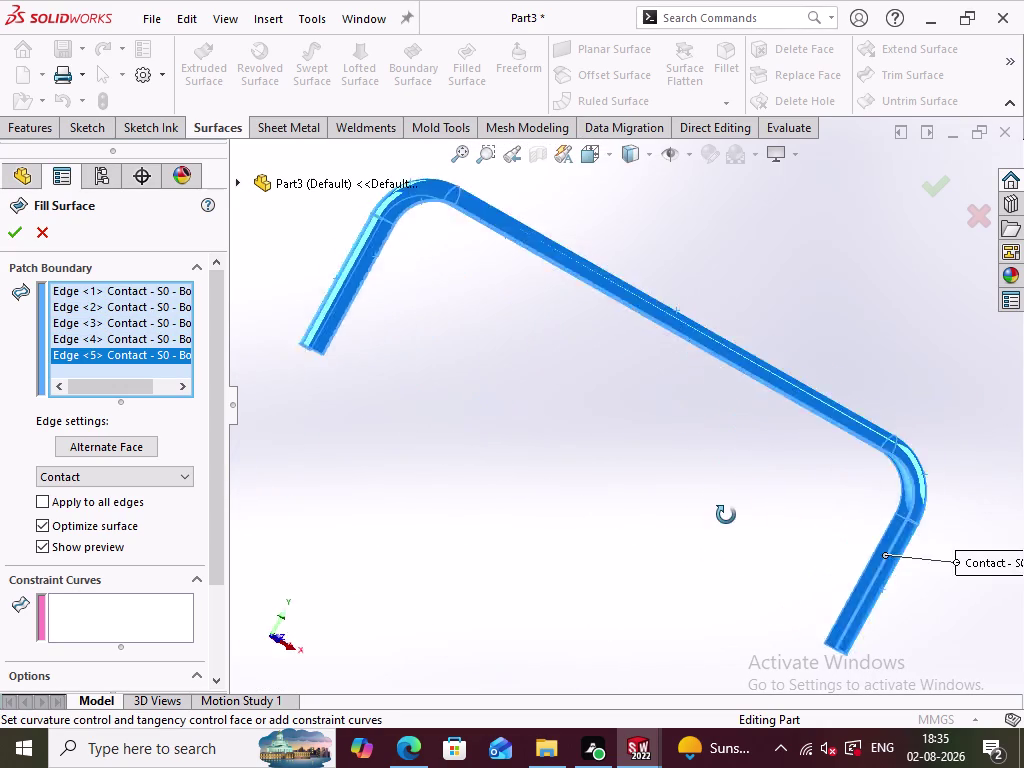
middle_drag(730, 508, 592, 515)
click(43, 239)
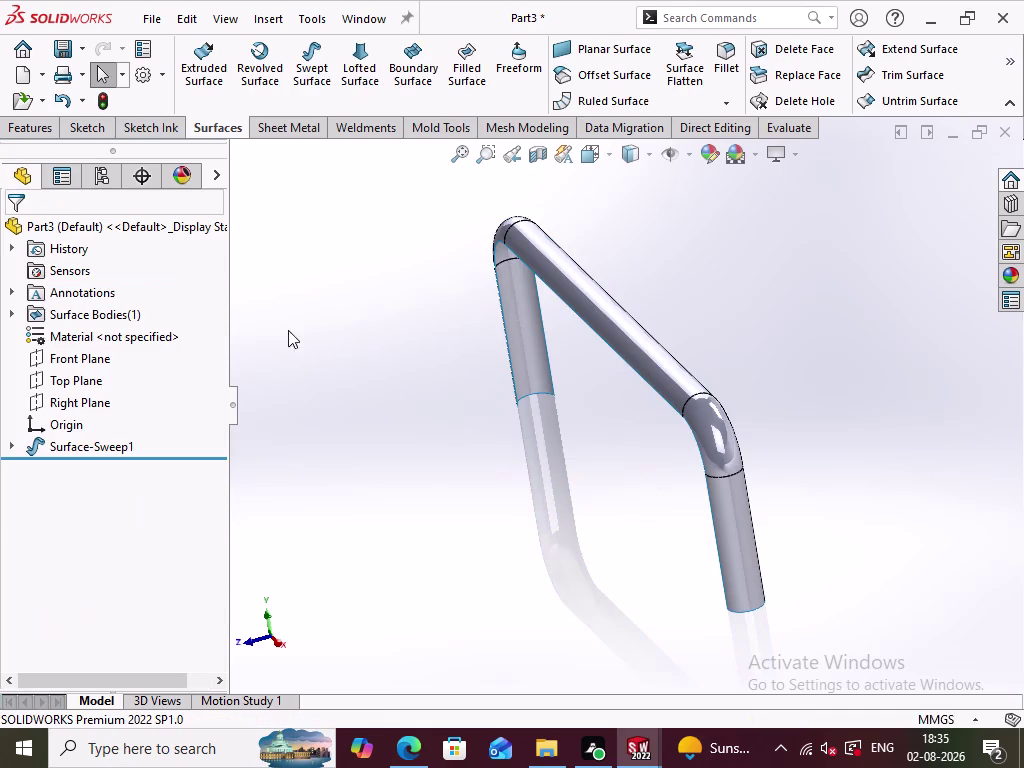
click(384, 378)
click(615, 61)
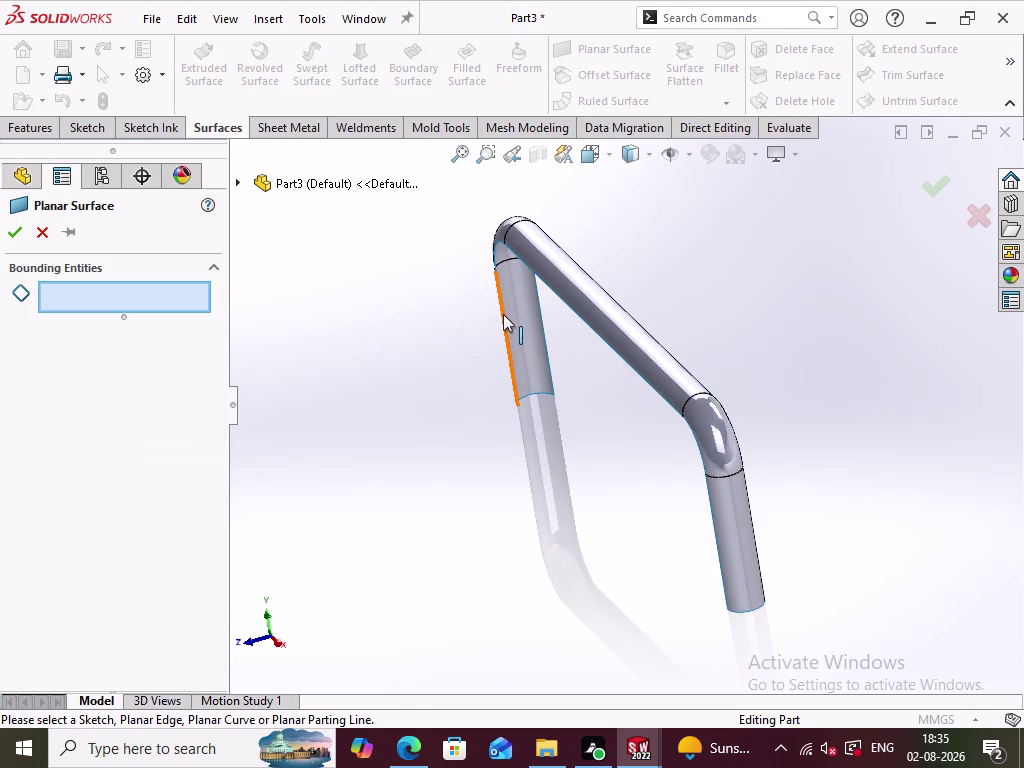
click(503, 314)
click(496, 244)
middle_drag(440, 452, 495, 414)
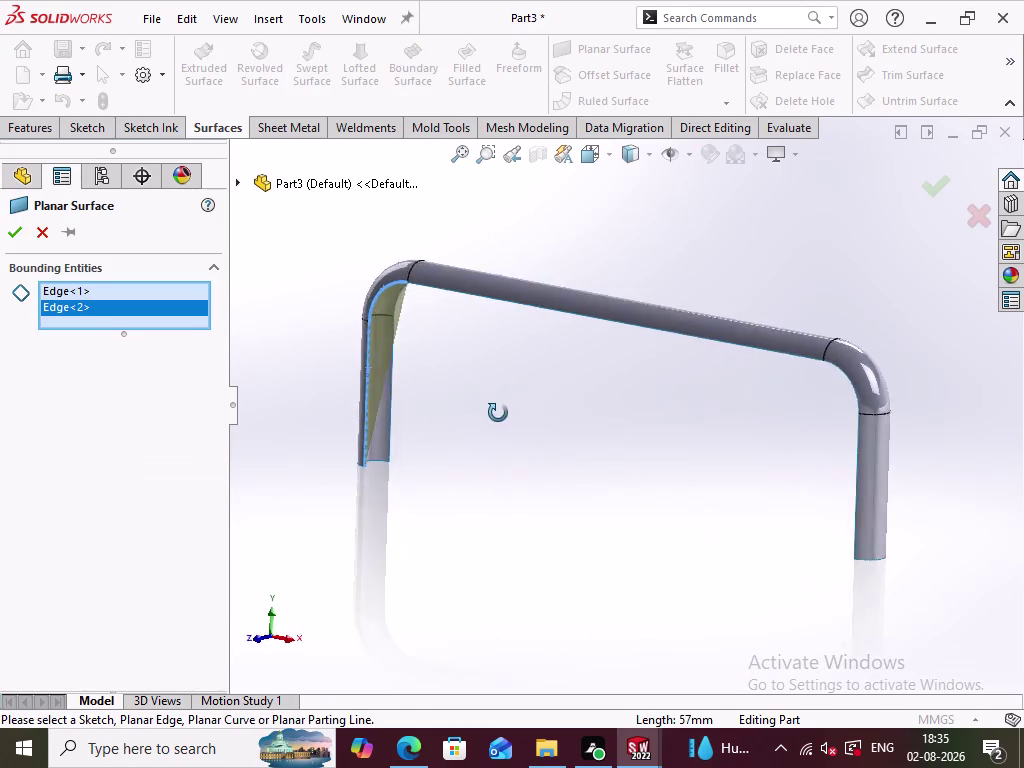
middle_drag(495, 414, 560, 412)
click(543, 308)
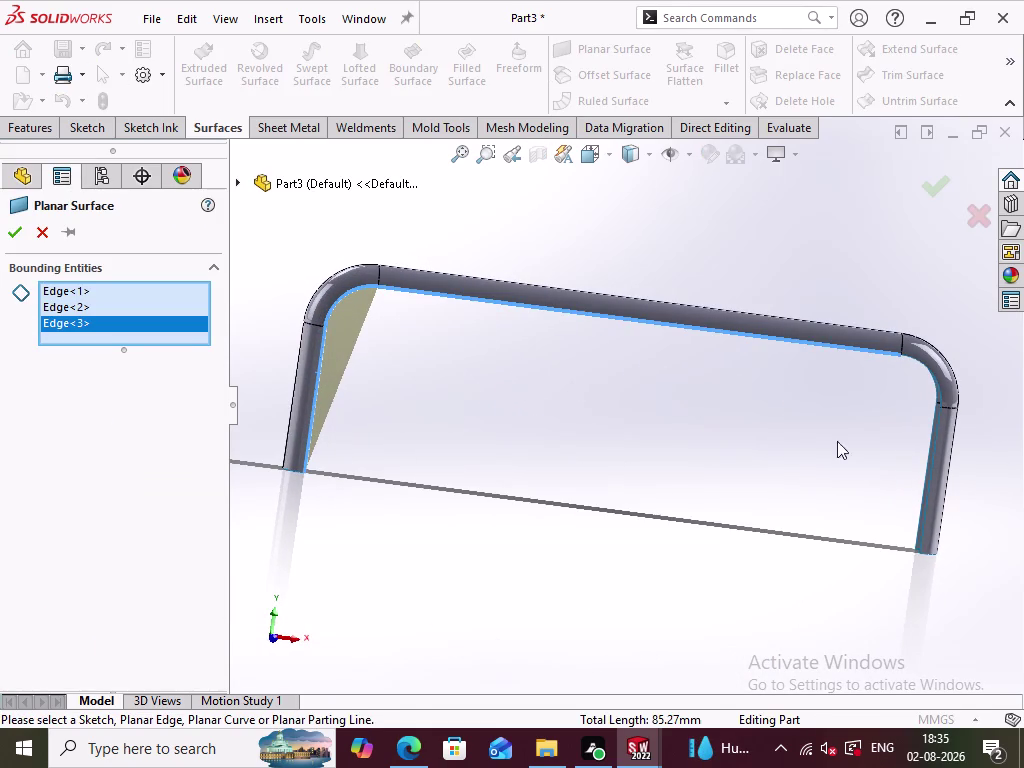
click(934, 380)
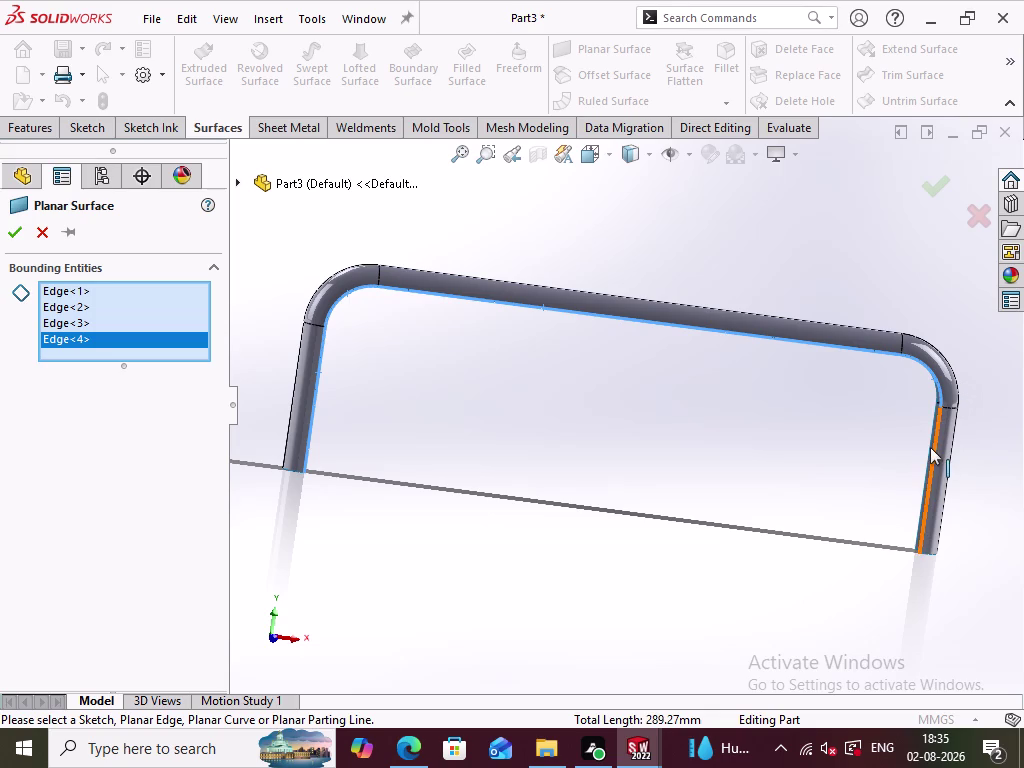
click(930, 445)
middle_drag(834, 581, 747, 607)
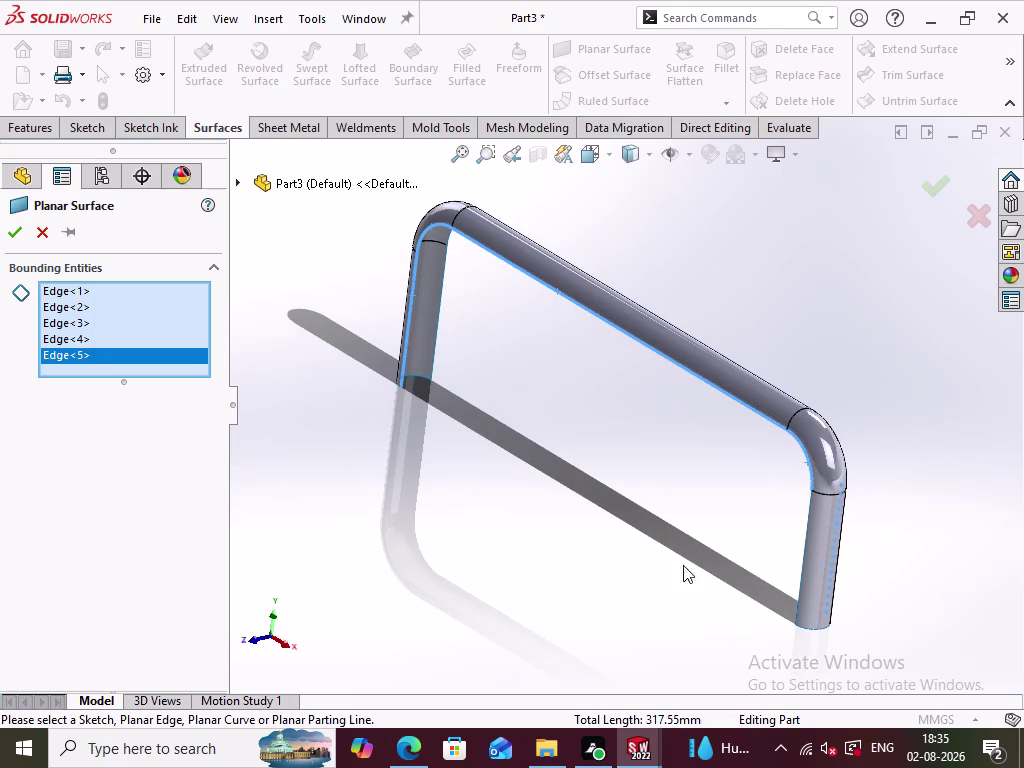
click(47, 235)
click(432, 476)
middle_drag(555, 539, 636, 516)
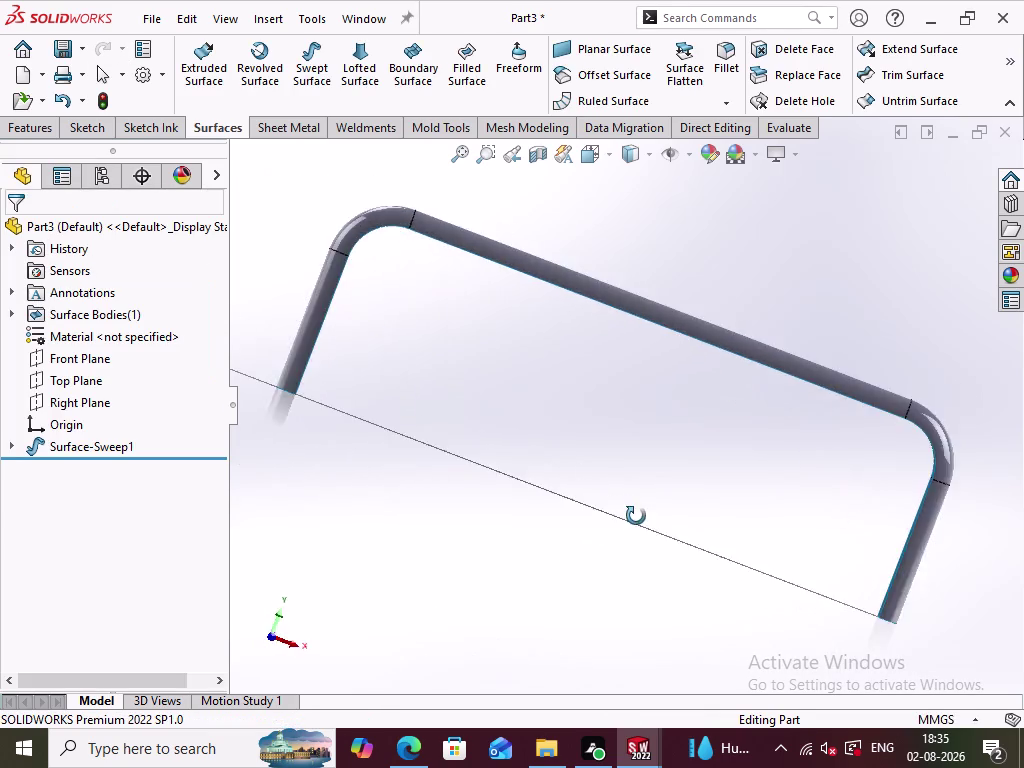
Switch to the front view and select the Front Plane as reference.
middle_drag(636, 516, 646, 638)
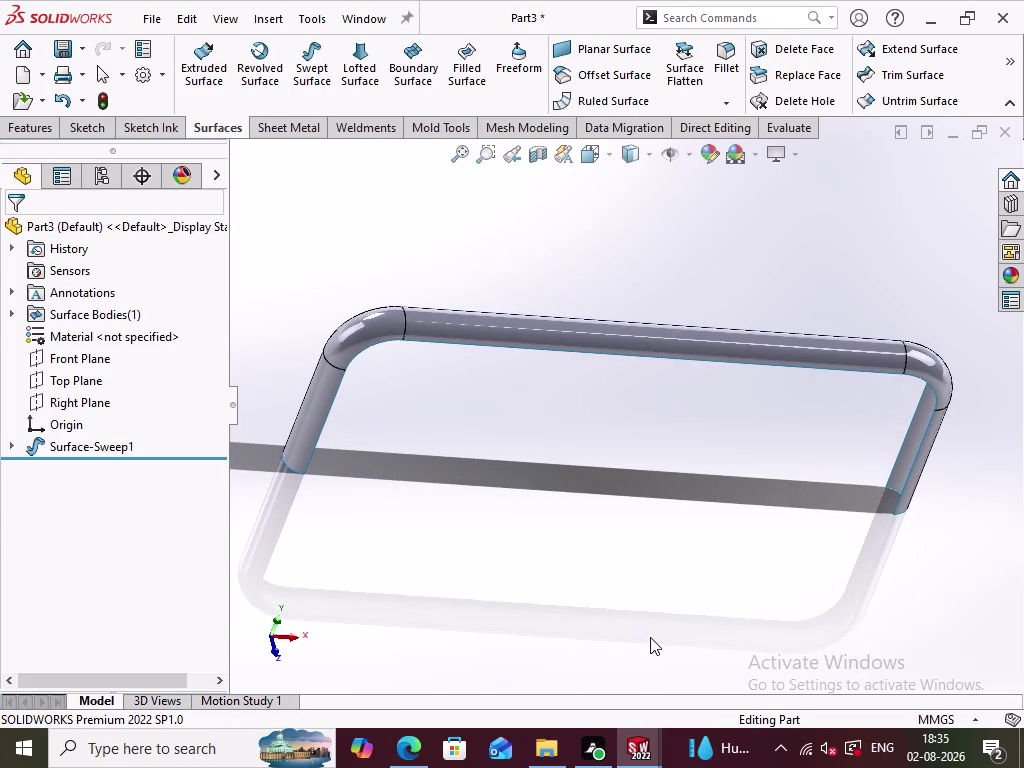
key(ctrl+1)
scroll(up, 3)
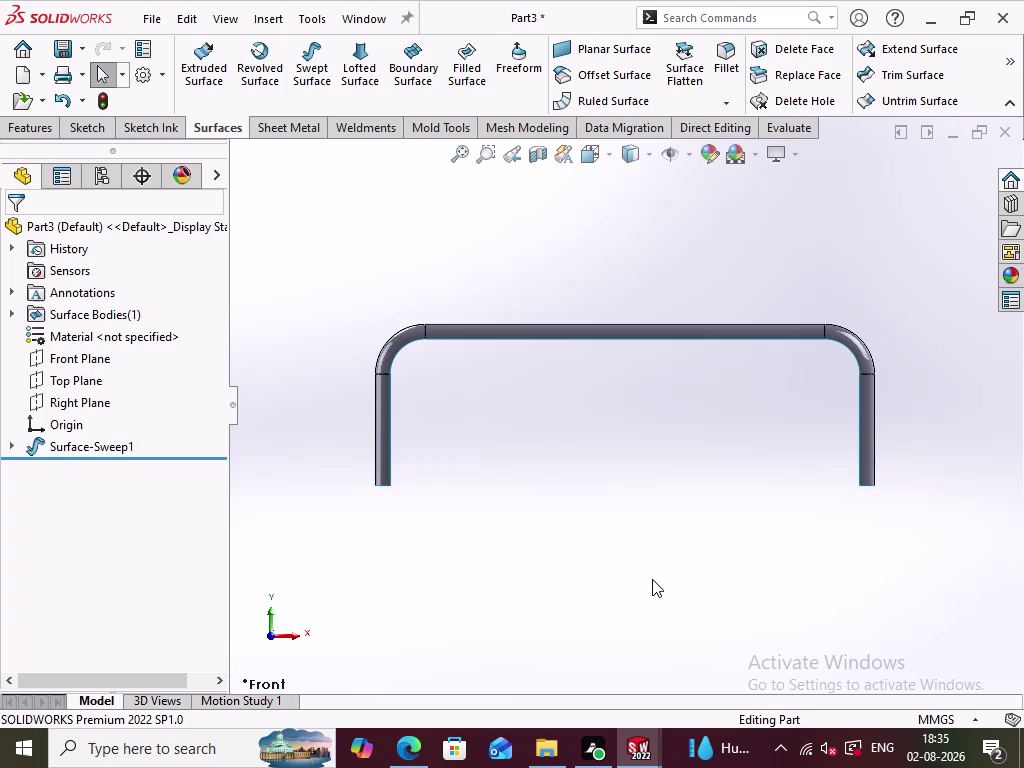
click(99, 363)
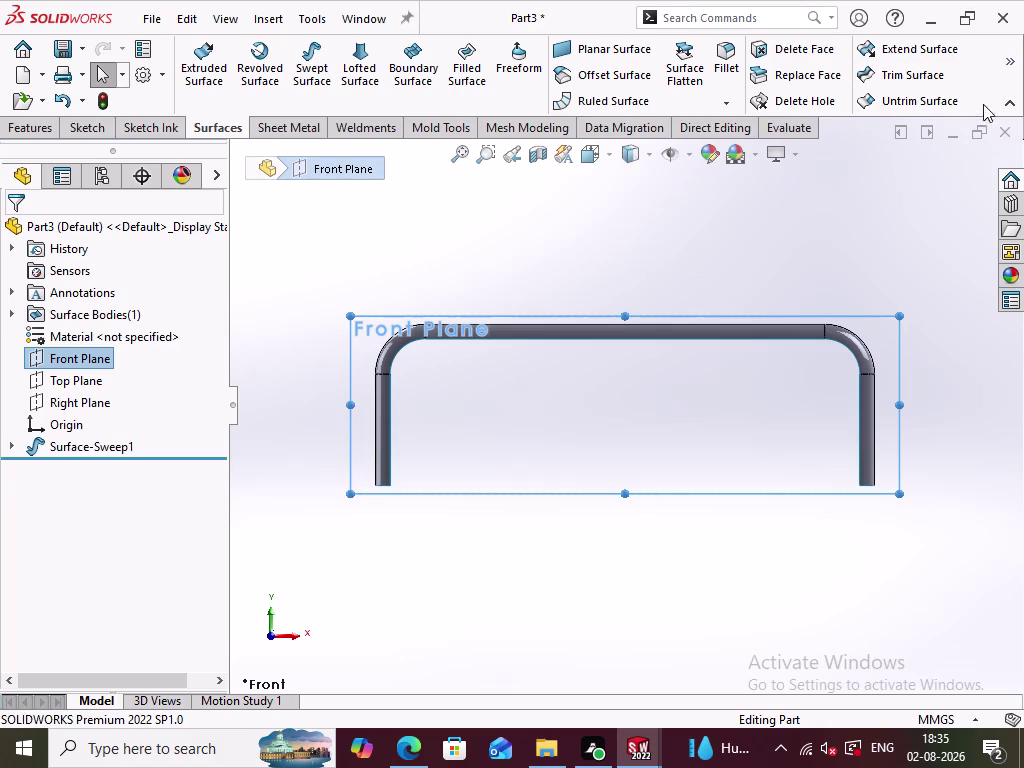
Create Plane1 offset 7.5 mm from the Front Plane and select it.
click(1022, 61)
click(773, 116)
click(794, 180)
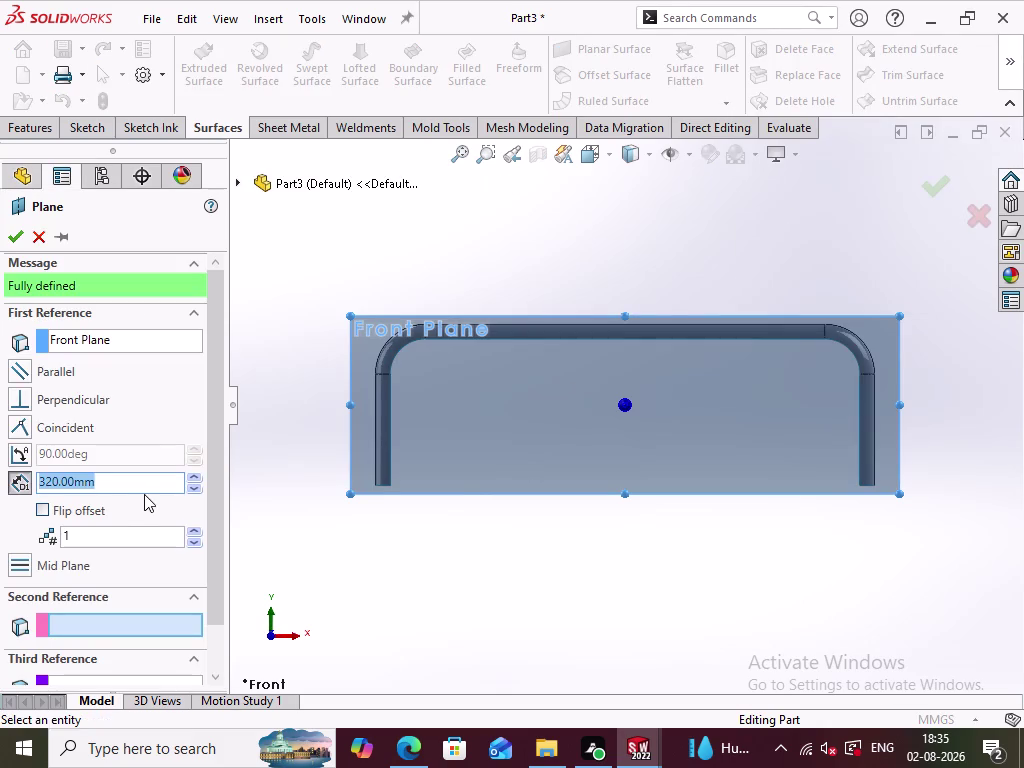
key(7)
key(period)
key(5)
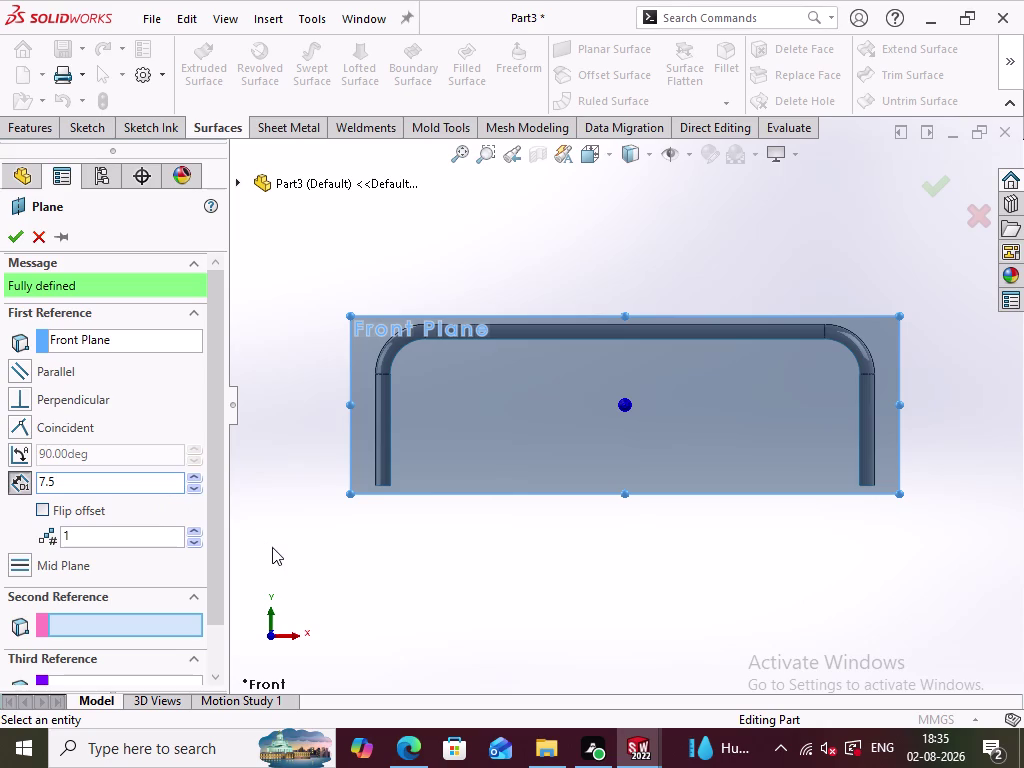
key(Return)
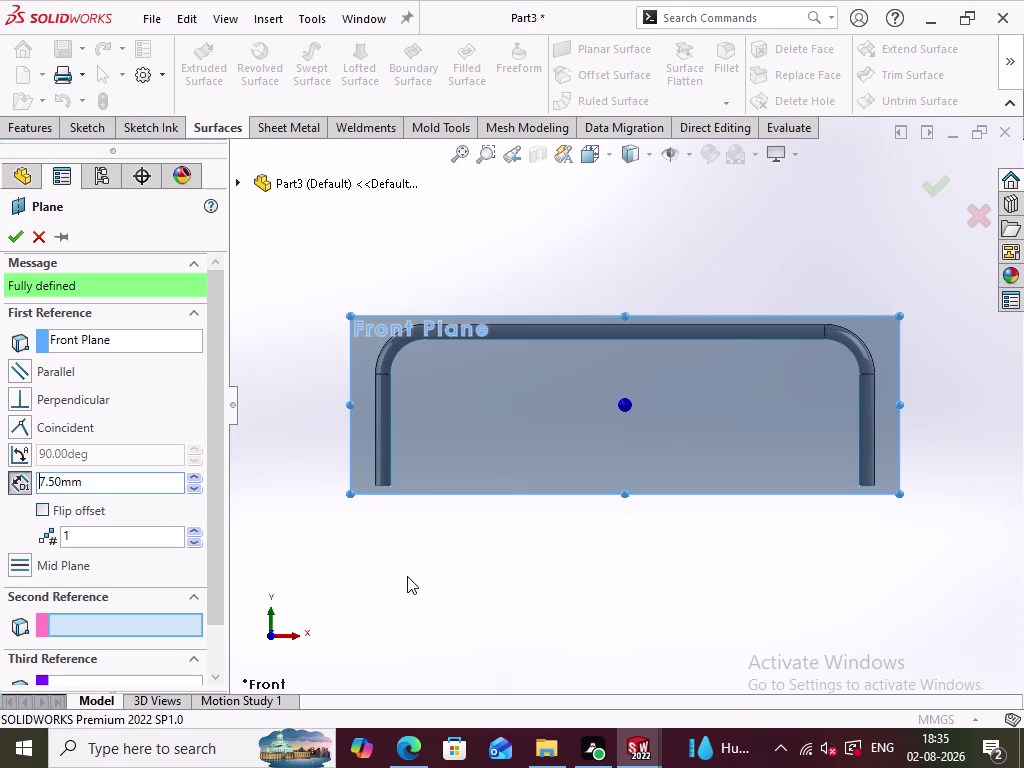
key(Return)
click(422, 575)
middle_drag(725, 577, 721, 614)
scroll(up, 3)
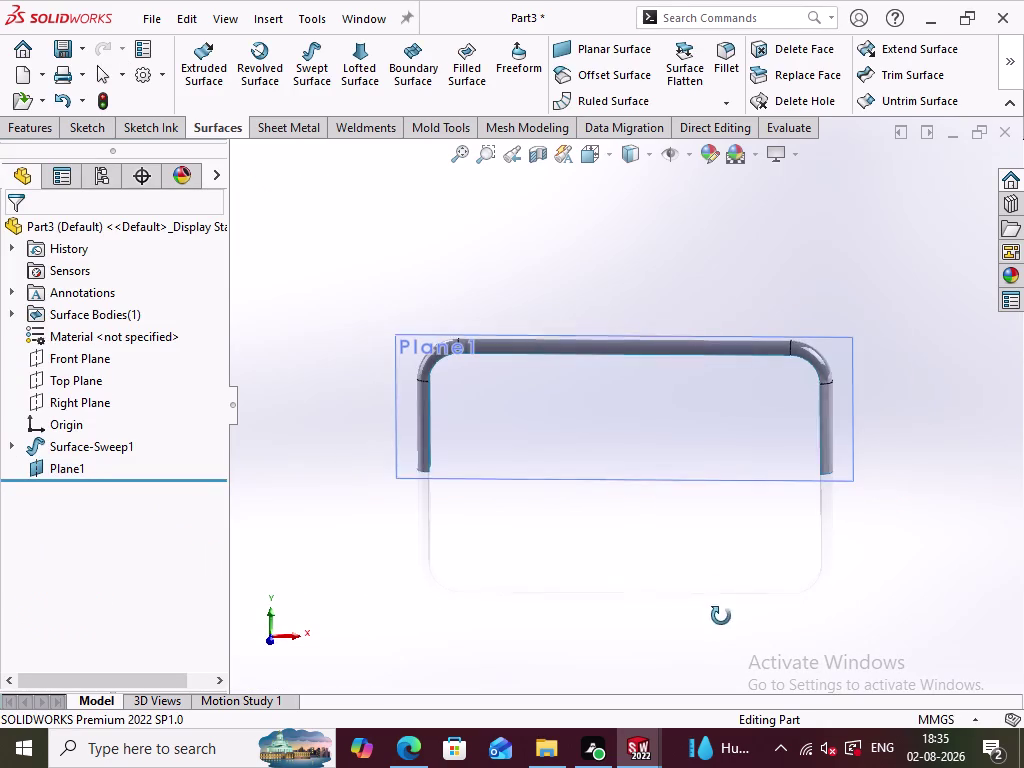
middle_drag(721, 614, 720, 617)
click(629, 483)
On Plane1, draw a line joining the handle legs' bottom ends and exit Sketch3.
click(719, 422)
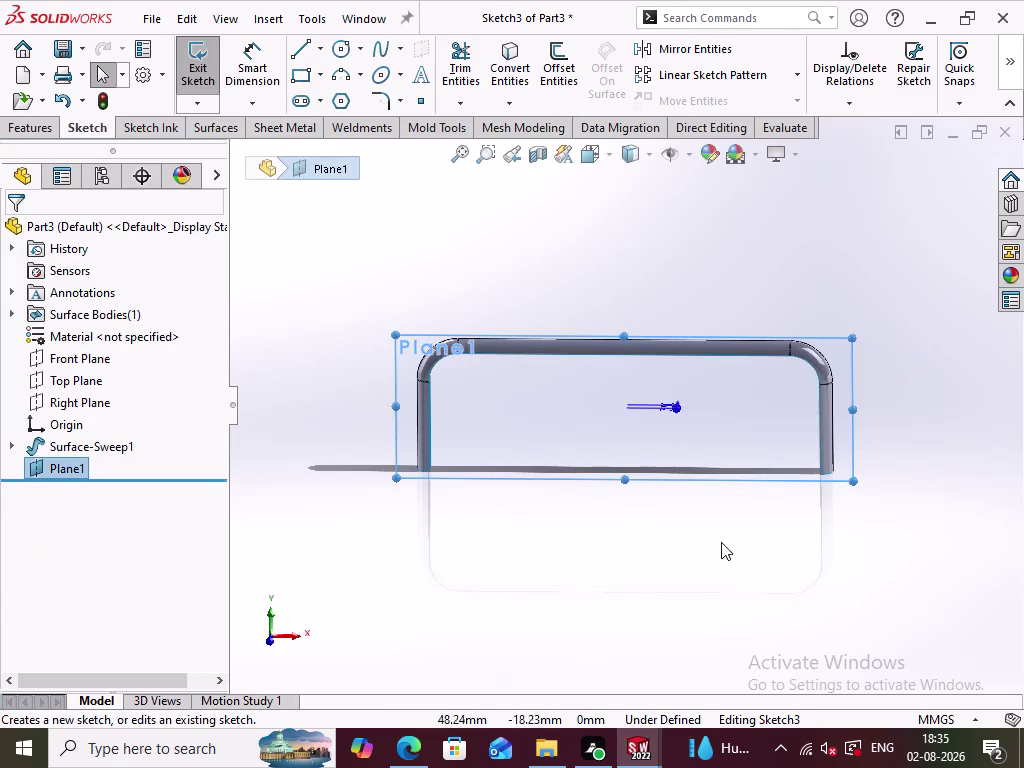
scroll(up, 3)
click(524, 563)
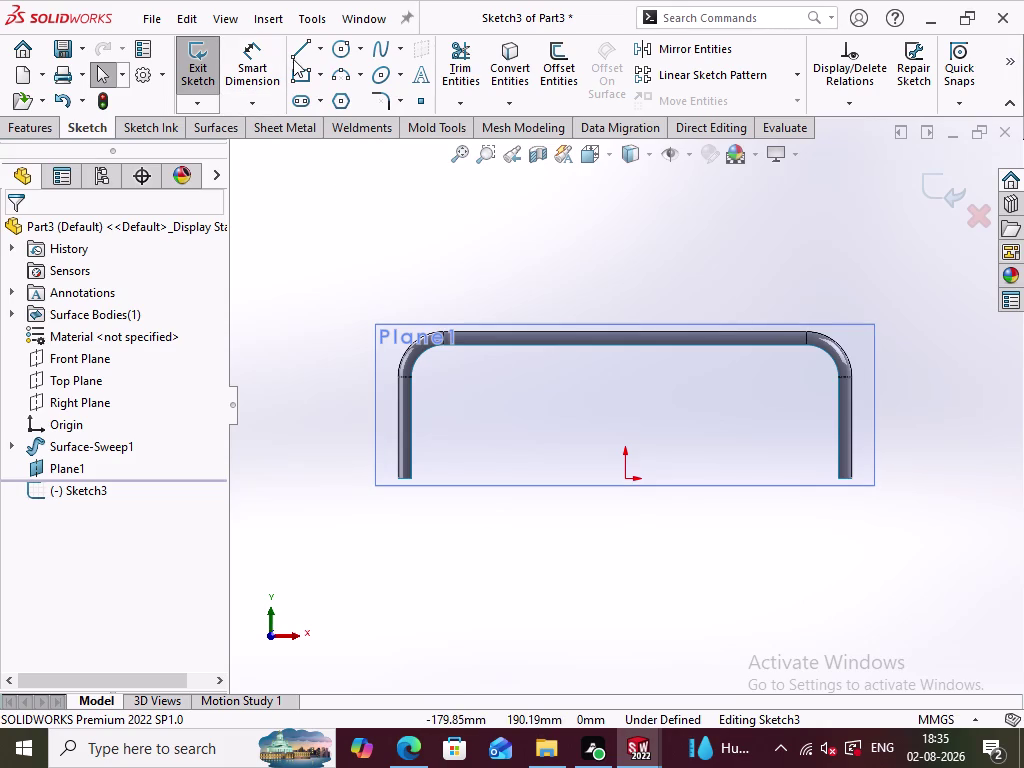
click(295, 57)
click(412, 475)
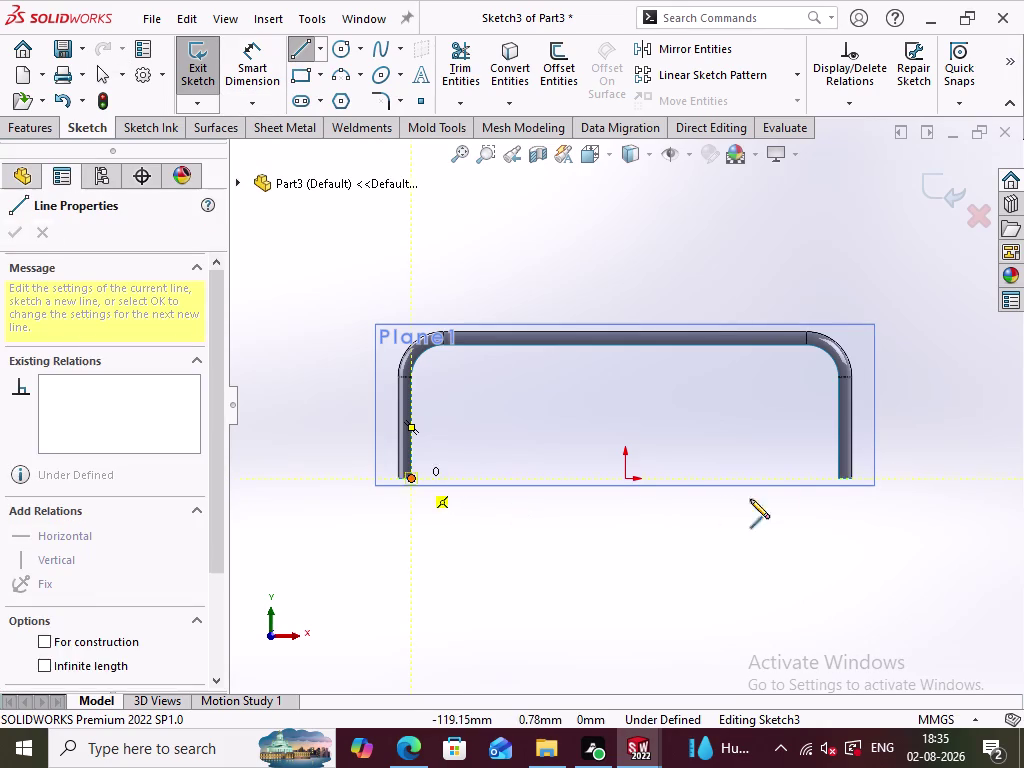
click(836, 479)
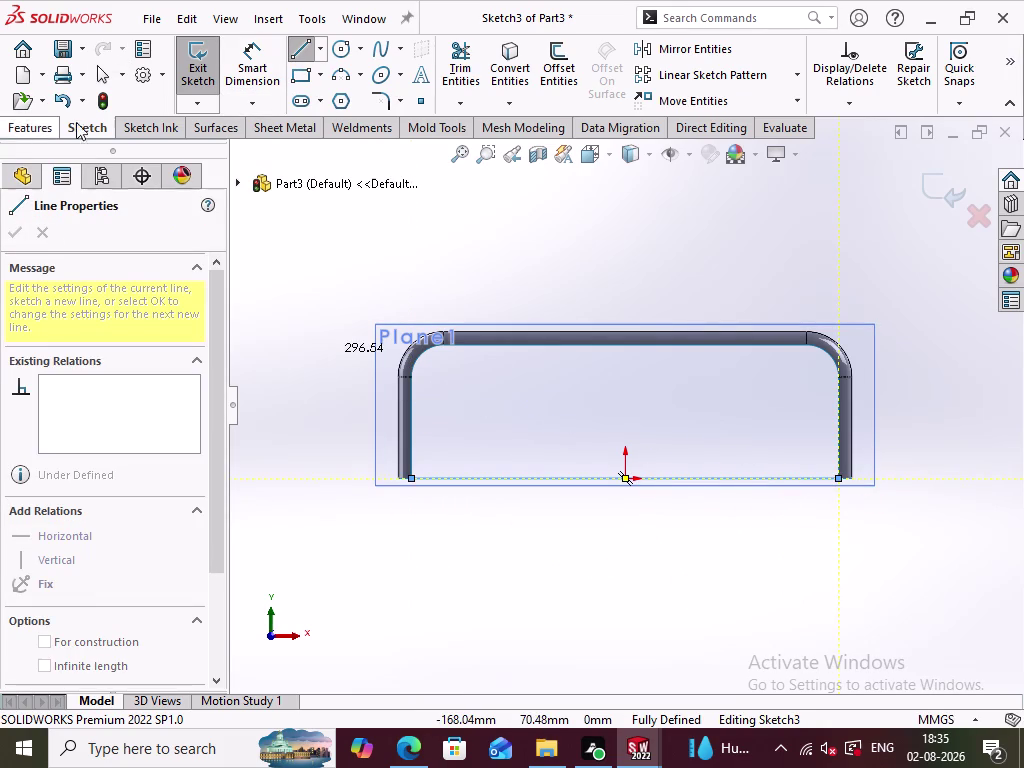
click(308, 52)
click(584, 531)
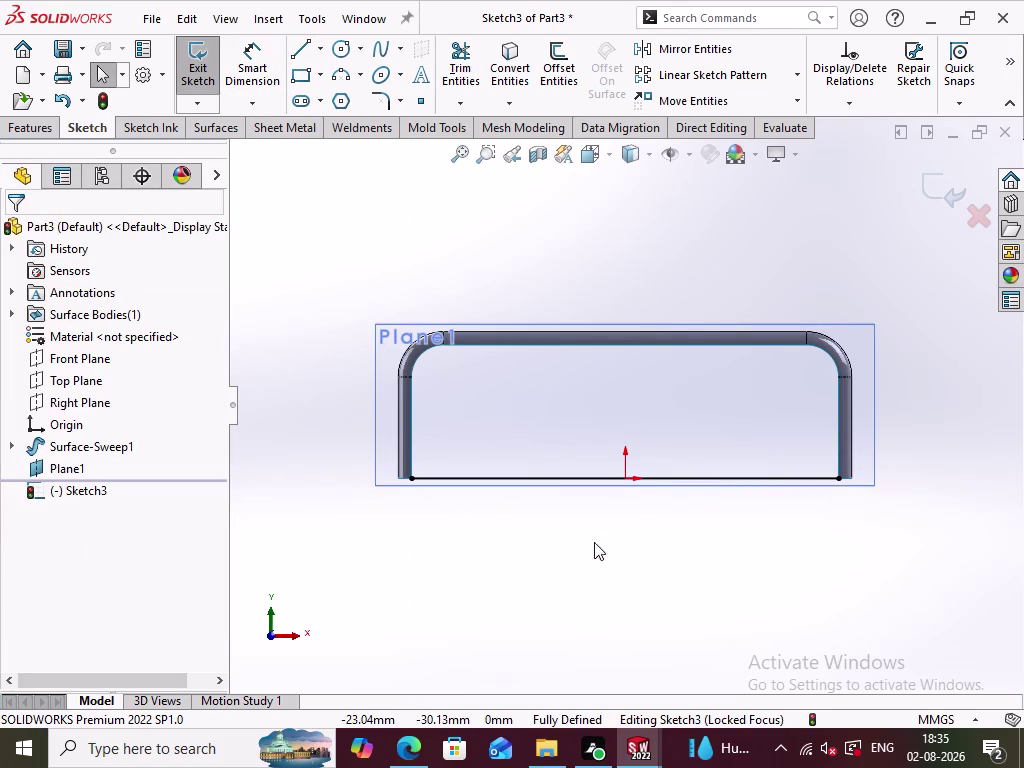
click(949, 198)
click(938, 369)
middle_drag(930, 375, 930, 378)
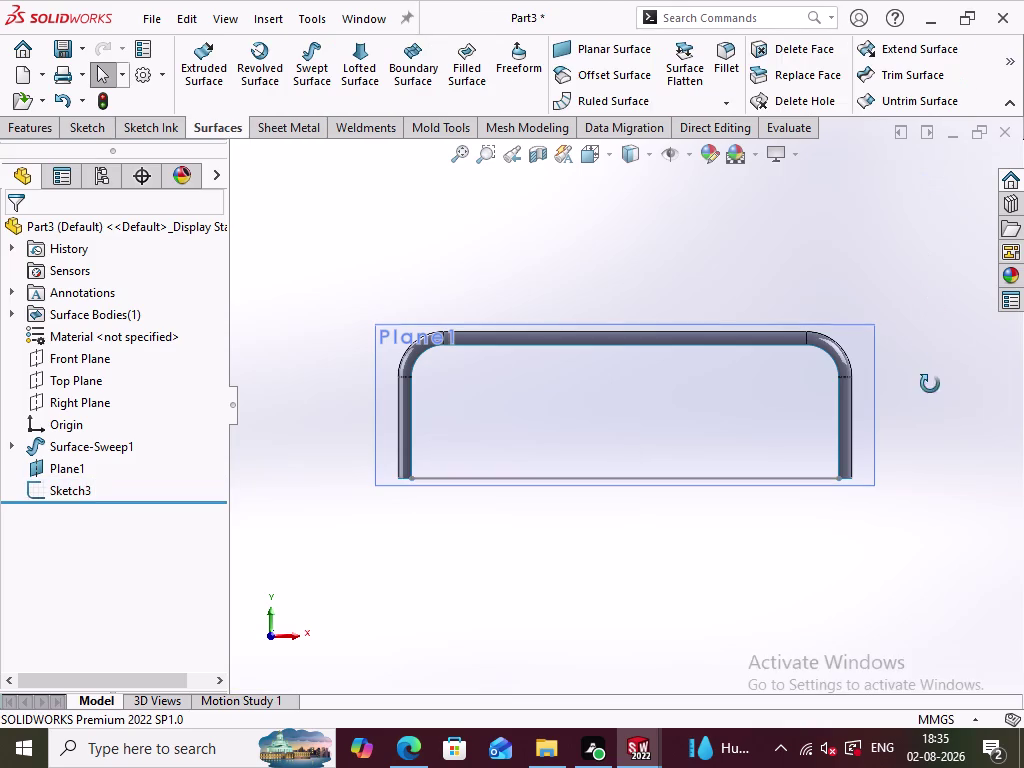
Try a planar surface bounded by the inner tube edges and the Sketch3 line.
middle_drag(930, 378, 856, 494)
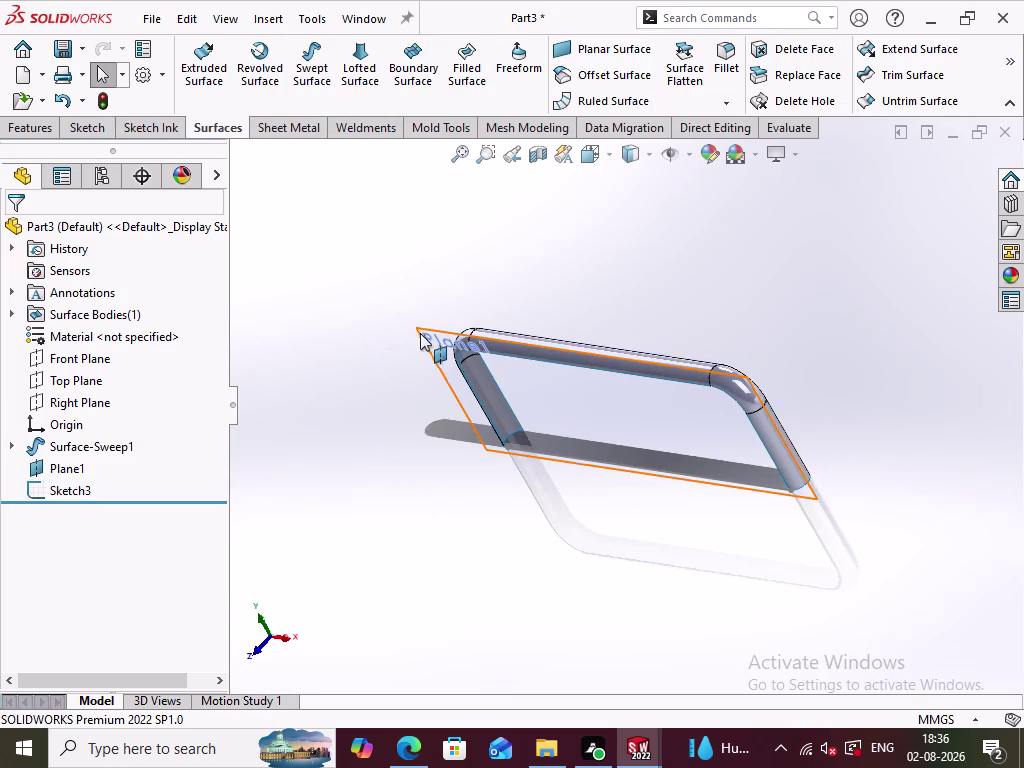
right_click(426, 333)
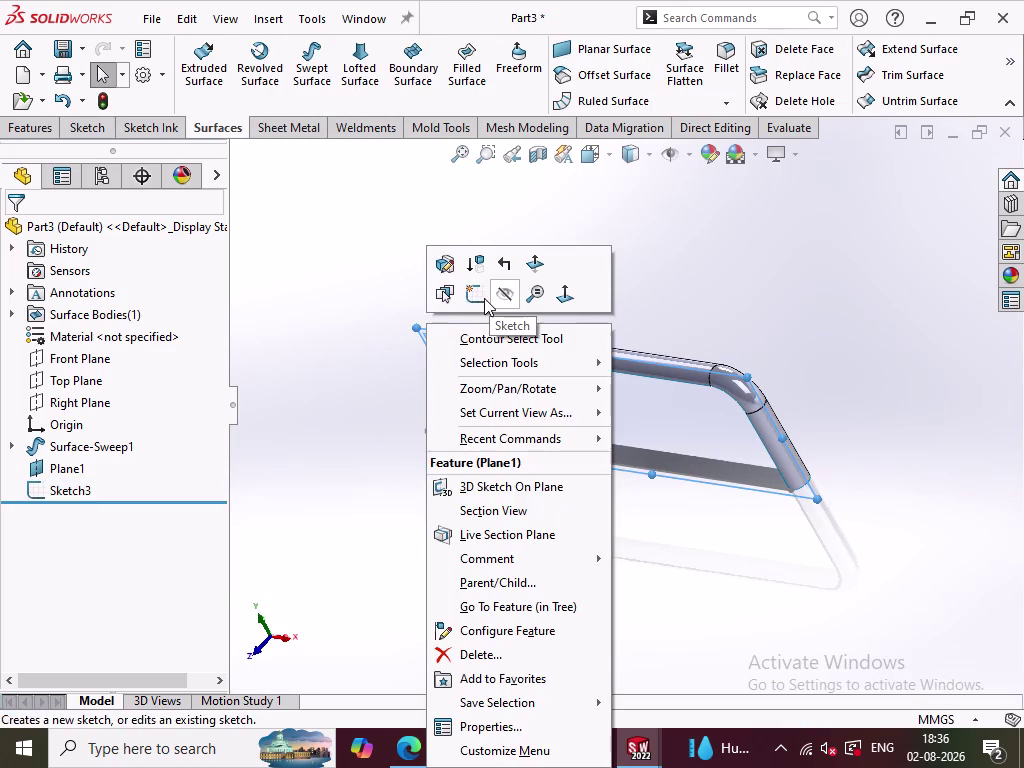
click(509, 296)
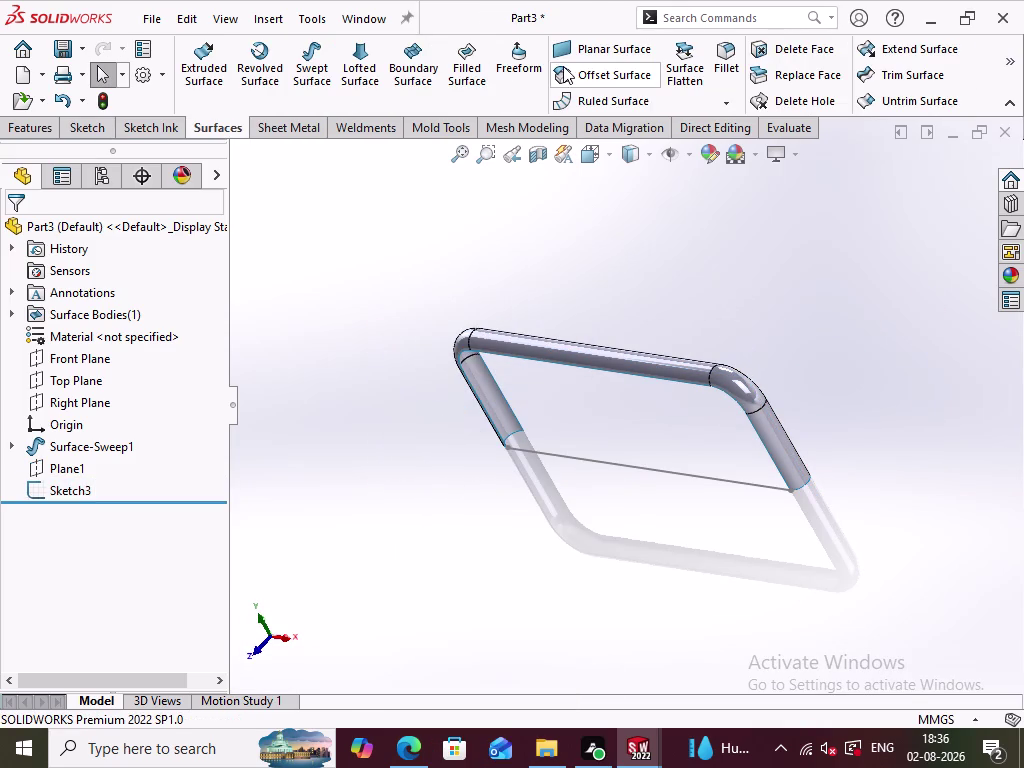
click(602, 55)
click(585, 369)
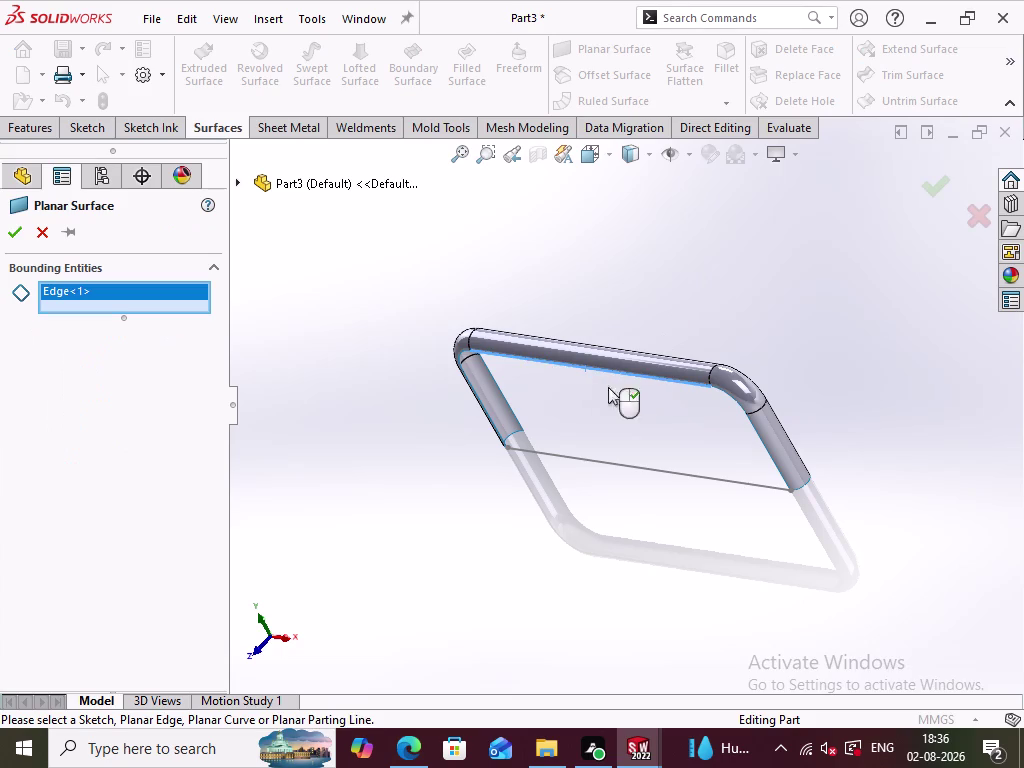
click(741, 404)
click(758, 435)
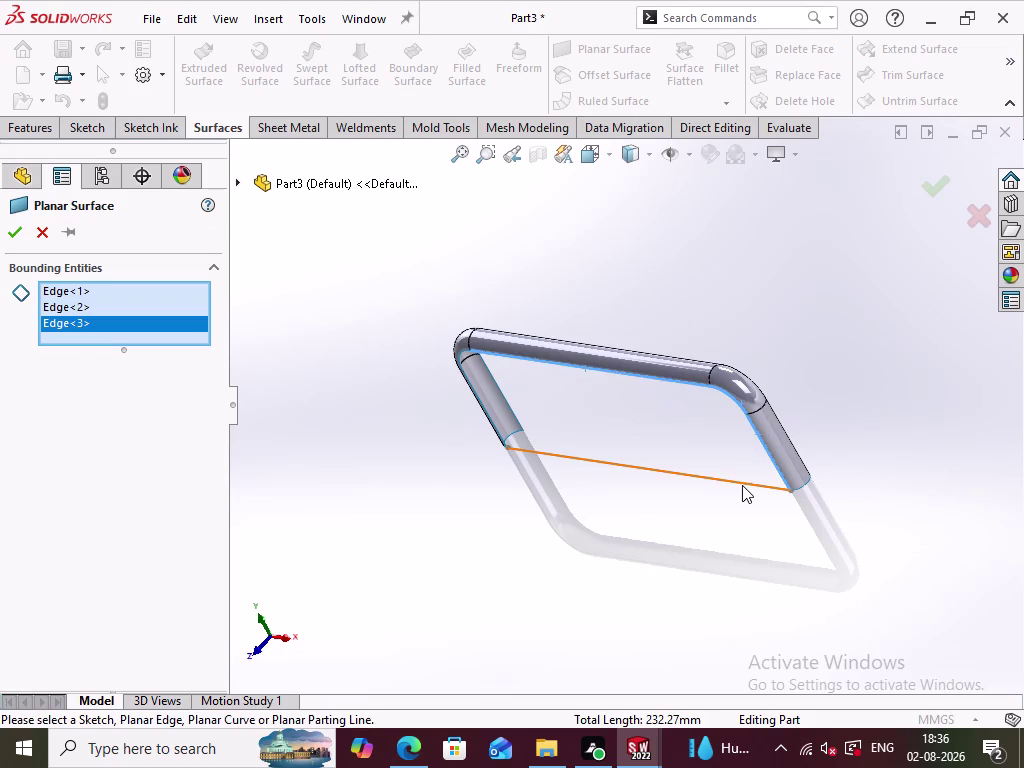
click(728, 481)
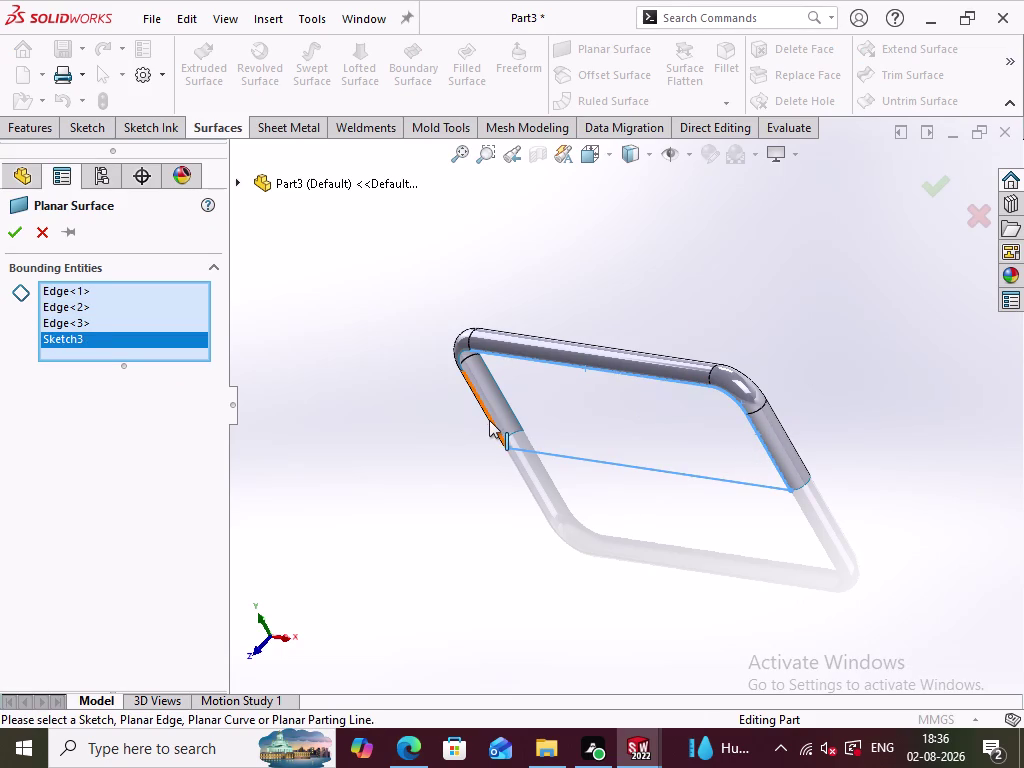
click(489, 420)
click(461, 357)
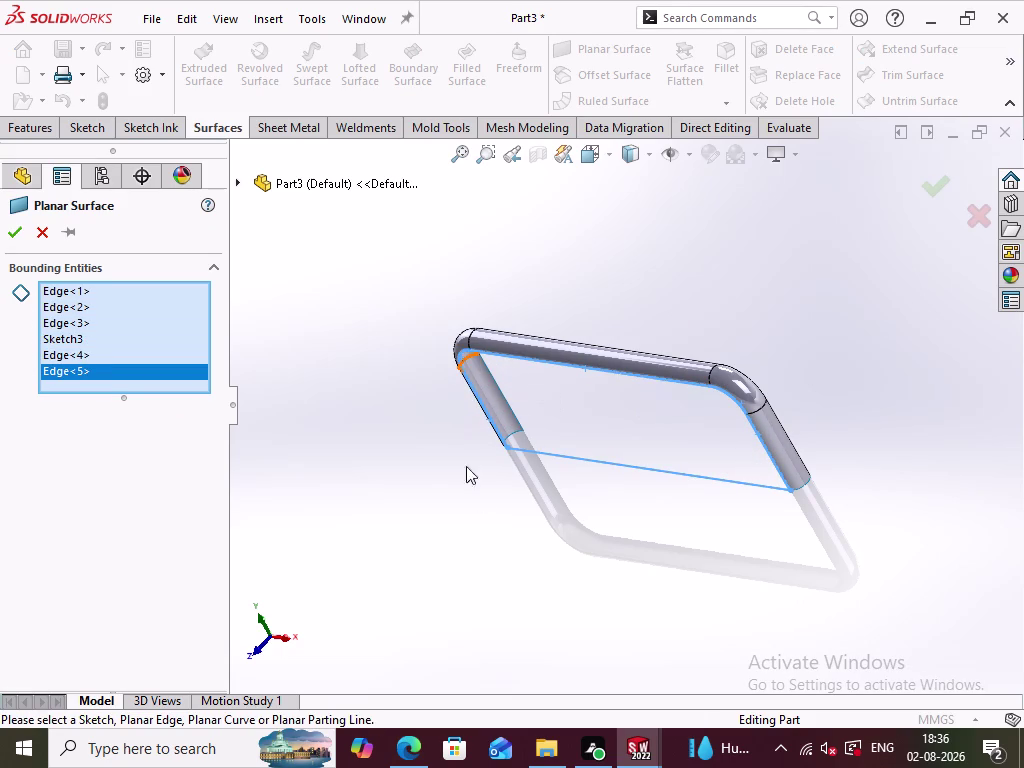
middle_drag(505, 543, 541, 489)
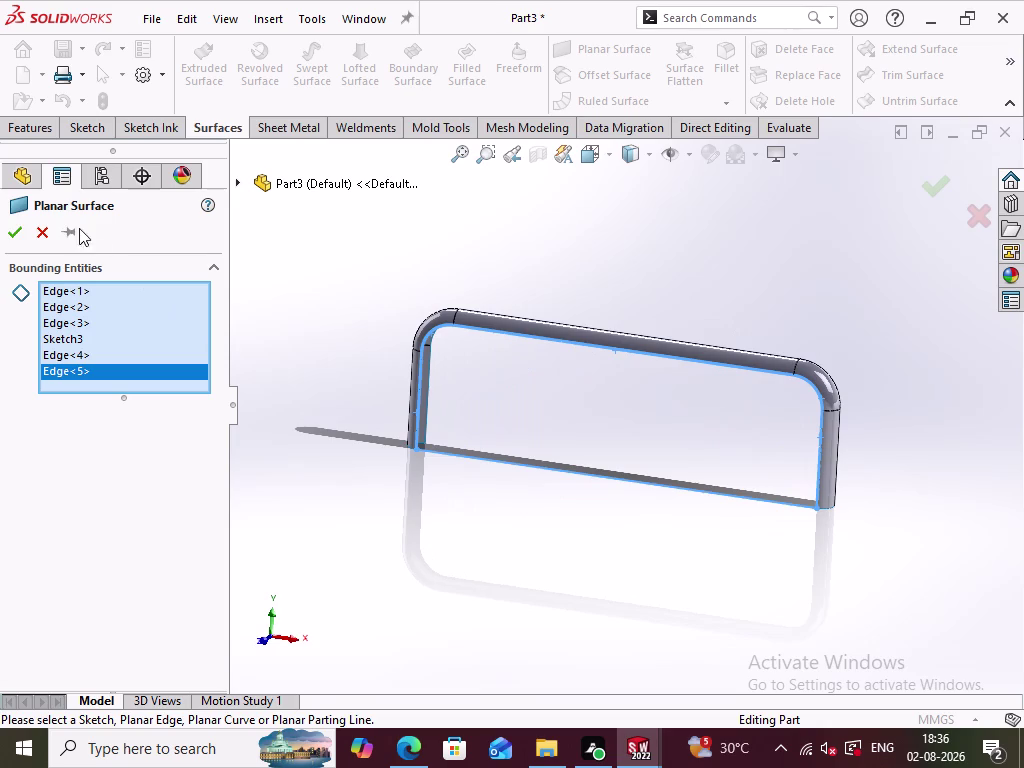
Cancel the planar surface and start a Filled Surface instead.
click(12, 228)
click(43, 236)
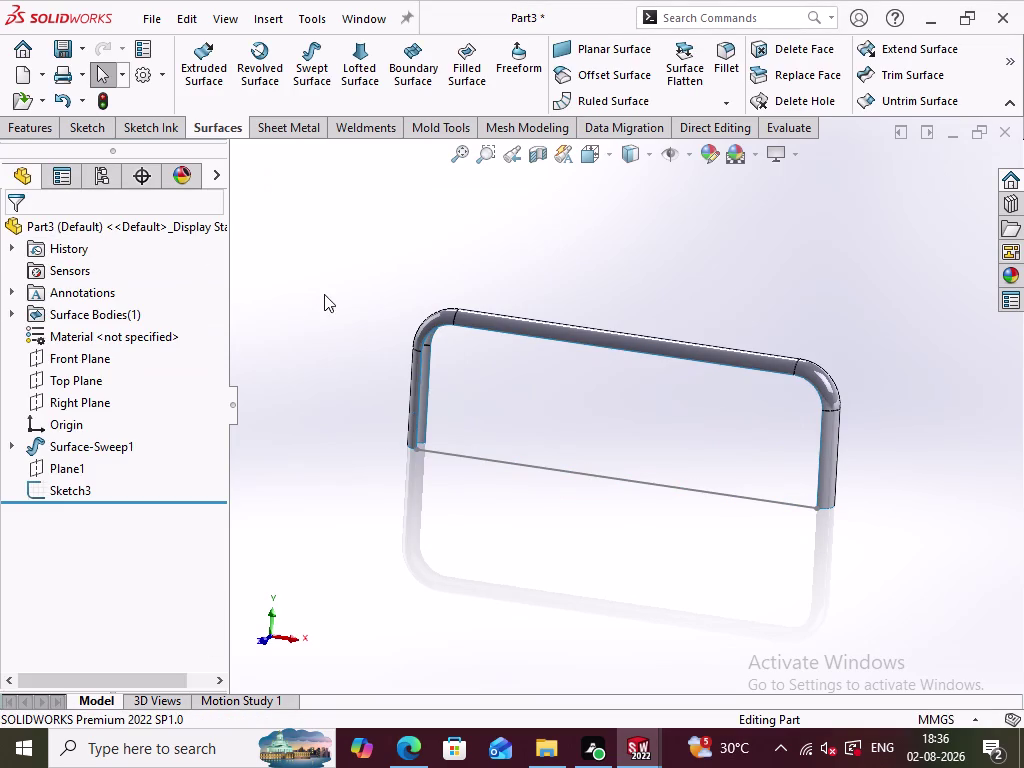
click(325, 294)
click(477, 73)
Create Surface-Fill1 bounded by the inner tube edges and the Sketch3 line.
click(612, 349)
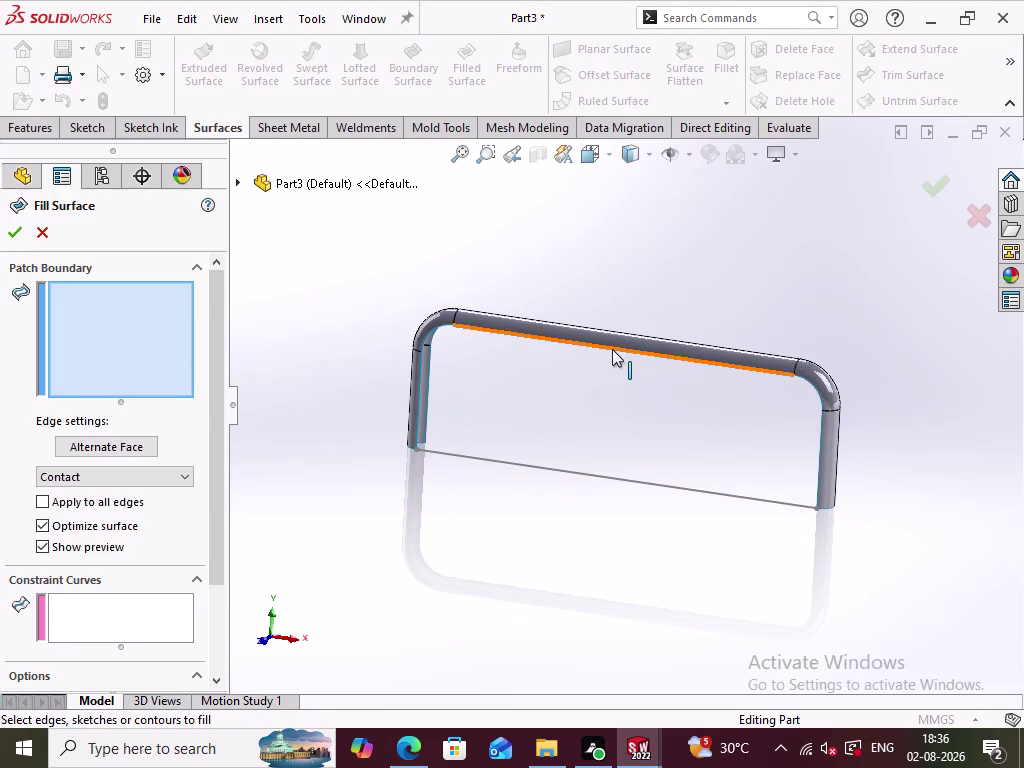
click(818, 390)
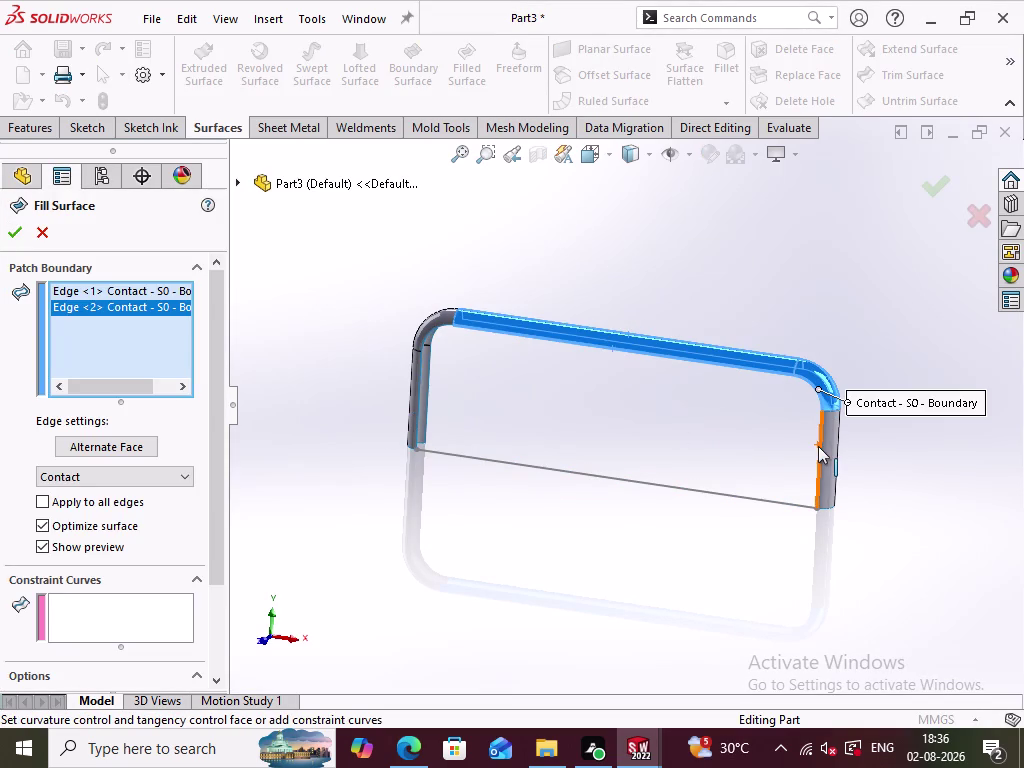
click(818, 446)
click(752, 500)
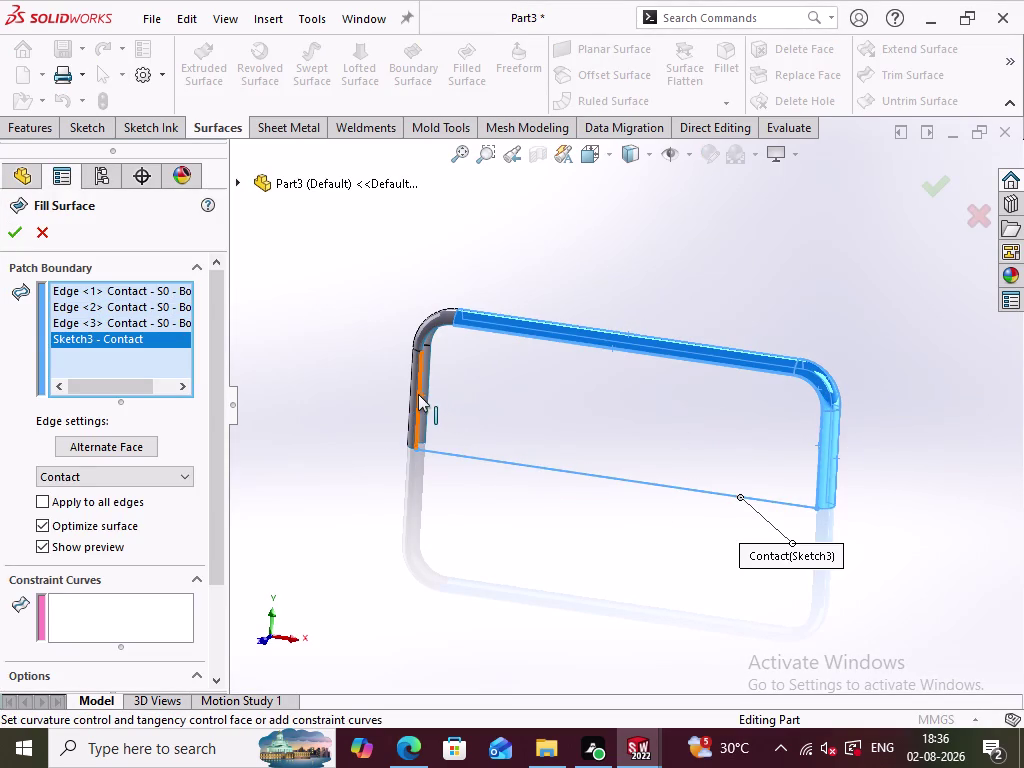
click(418, 394)
click(427, 337)
middle_drag(616, 585, 630, 545)
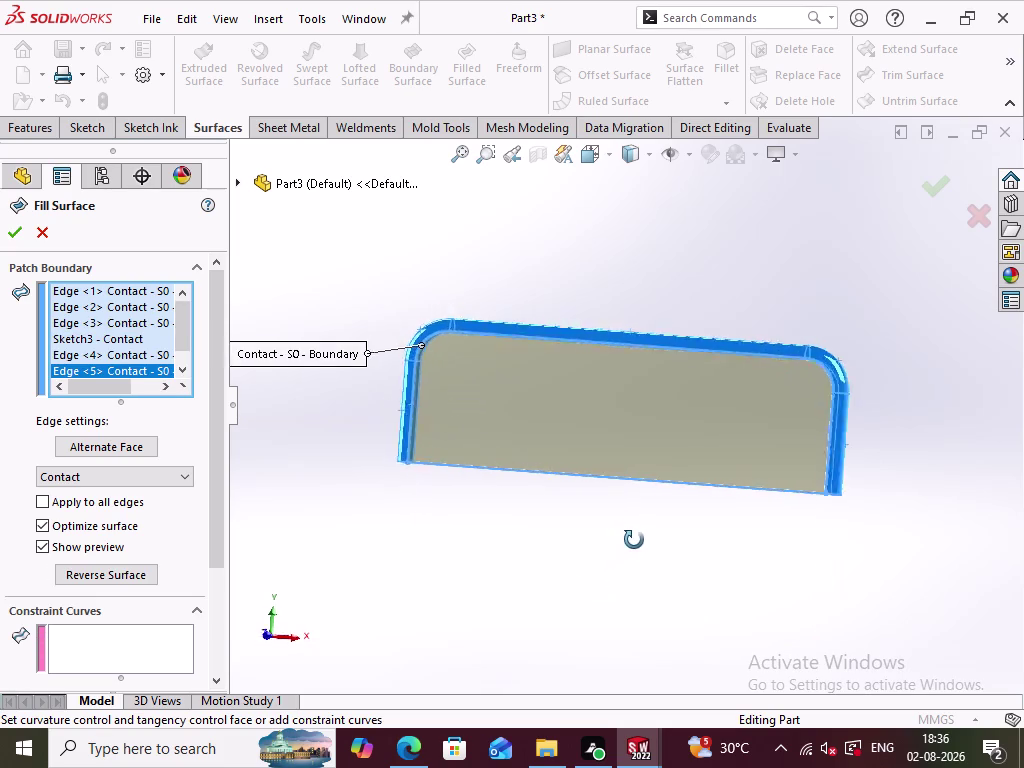
middle_drag(630, 545, 800, 532)
click(17, 234)
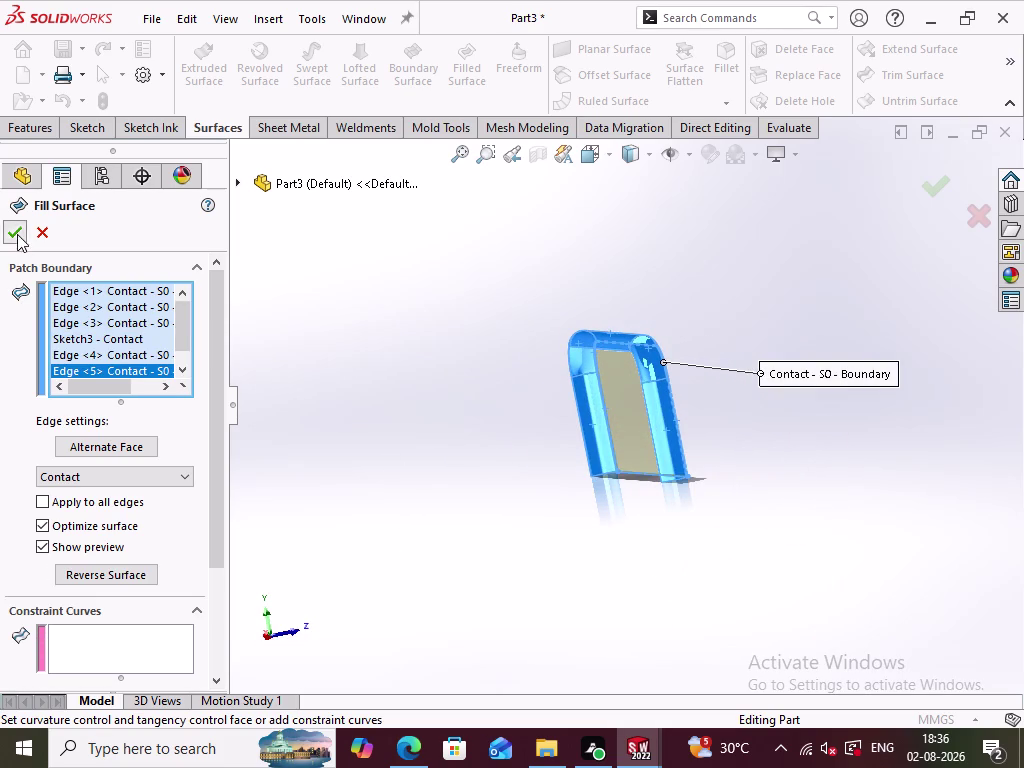
click(468, 495)
middle_drag(579, 512, 477, 569)
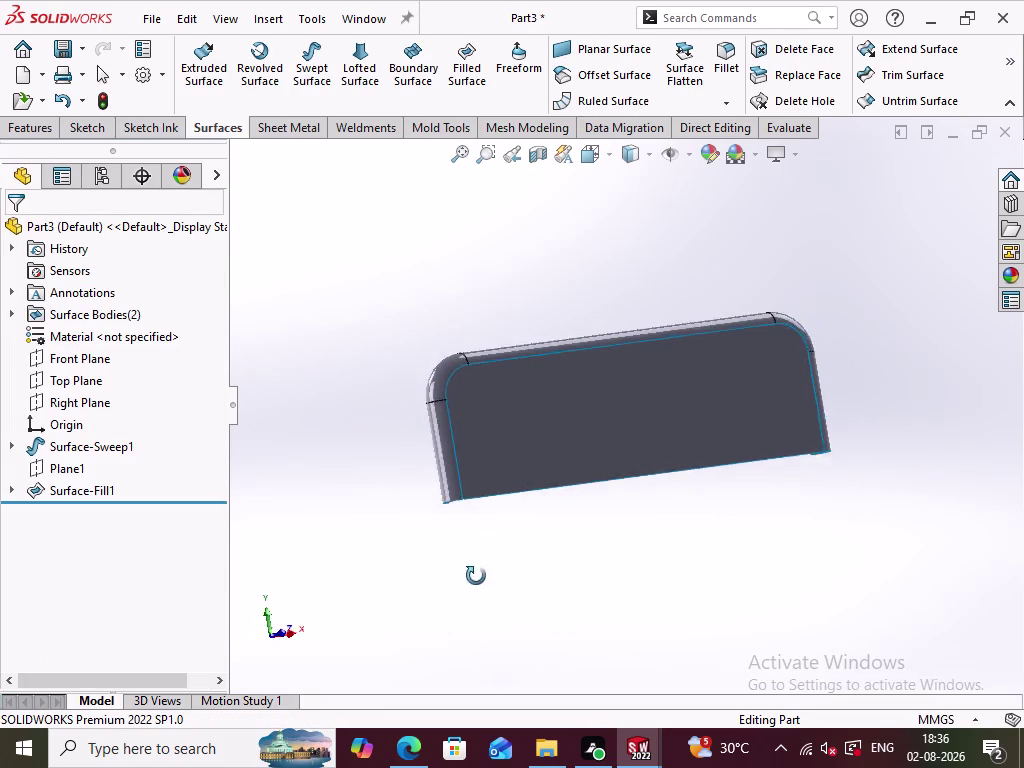
middle_drag(477, 569, 396, 583)
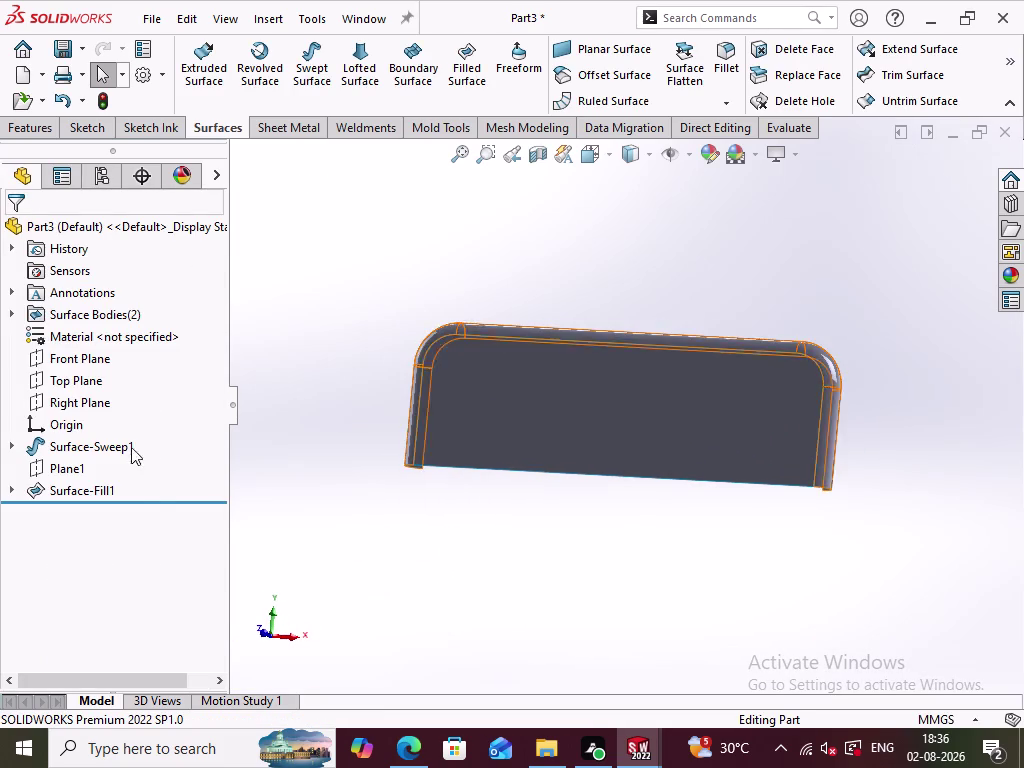
Create Plane2 offset 7.50 mm from the Front Plane.
click(71, 470)
click(296, 520)
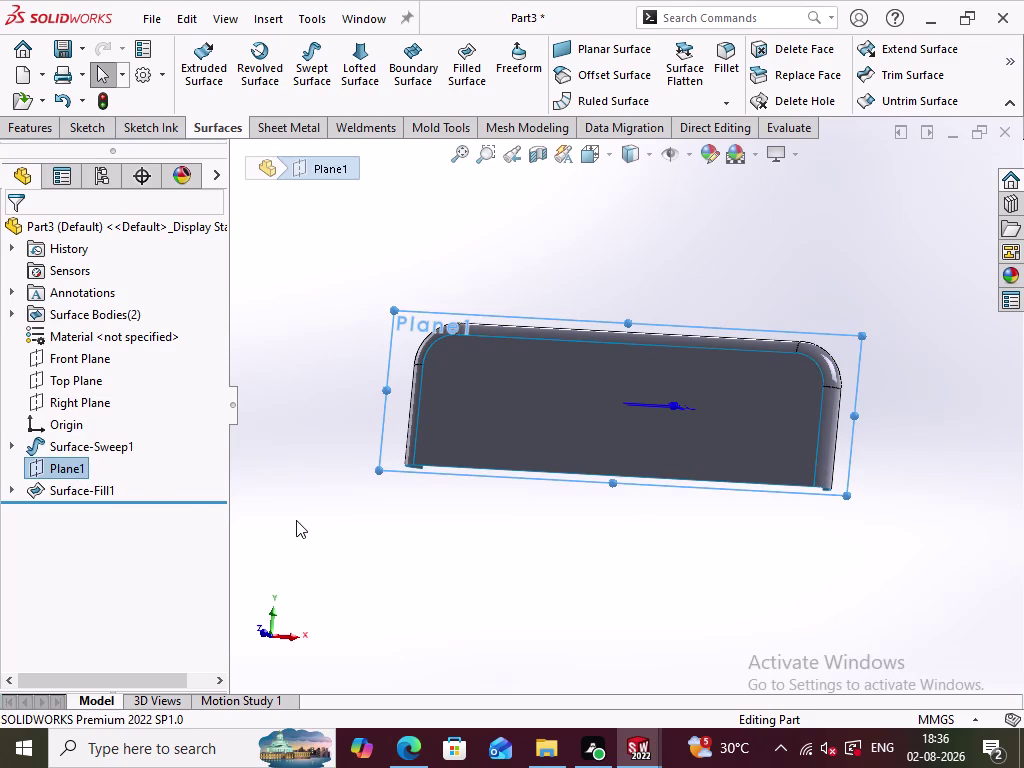
click(86, 362)
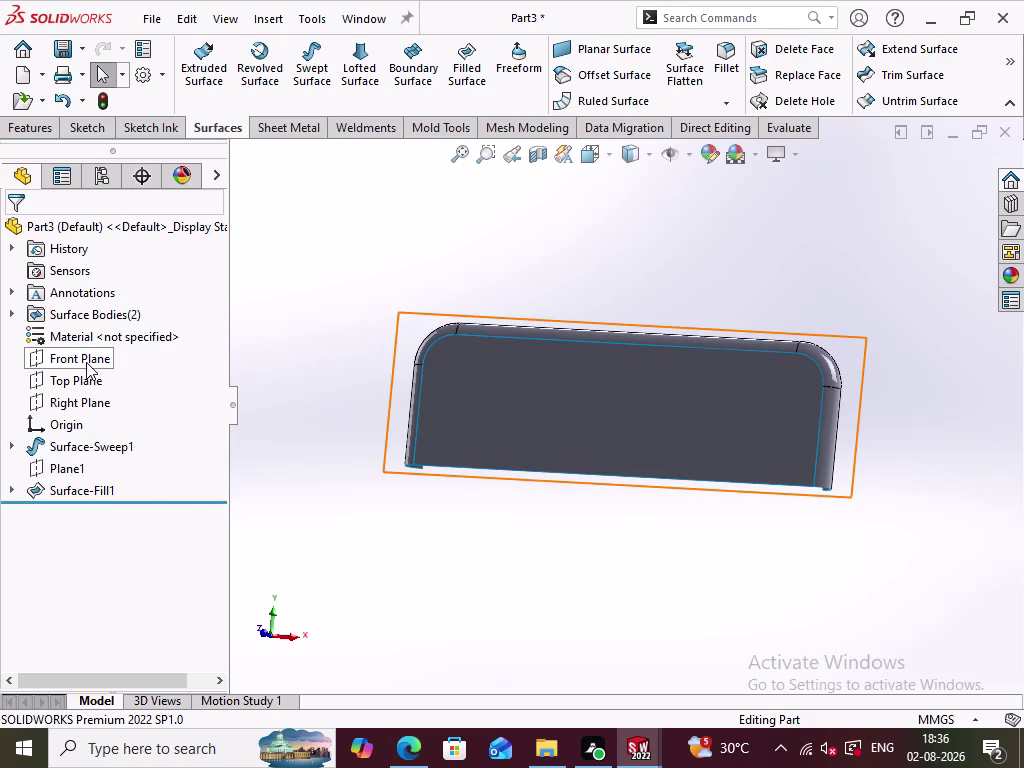
click(1012, 67)
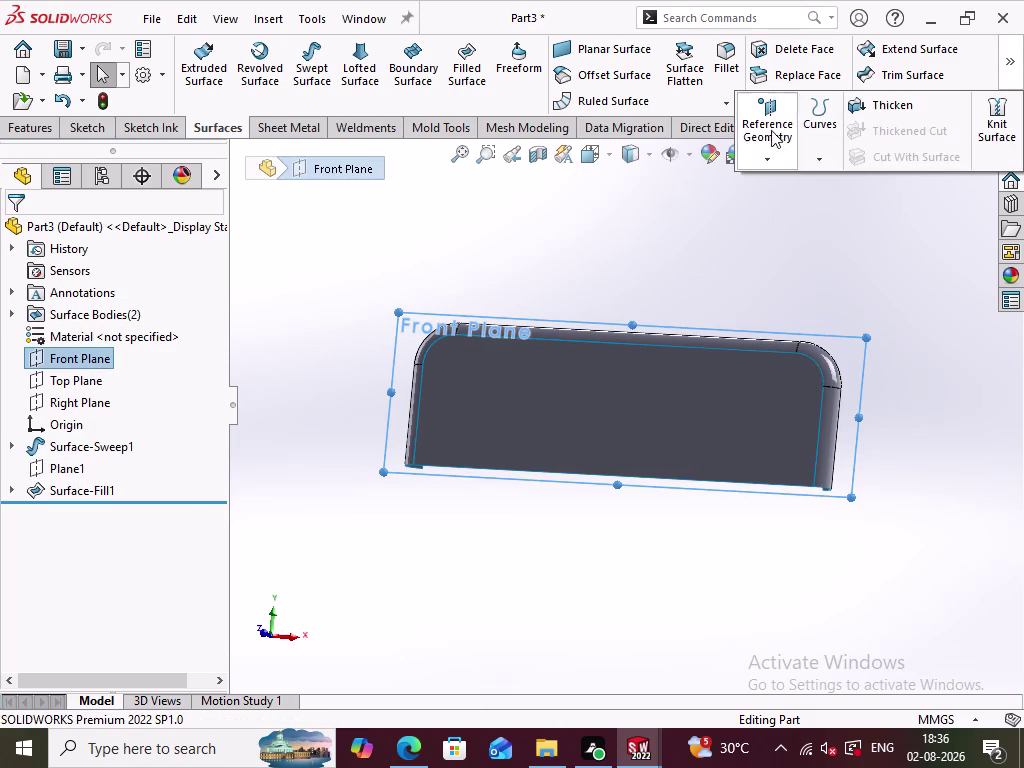
click(751, 133)
click(780, 191)
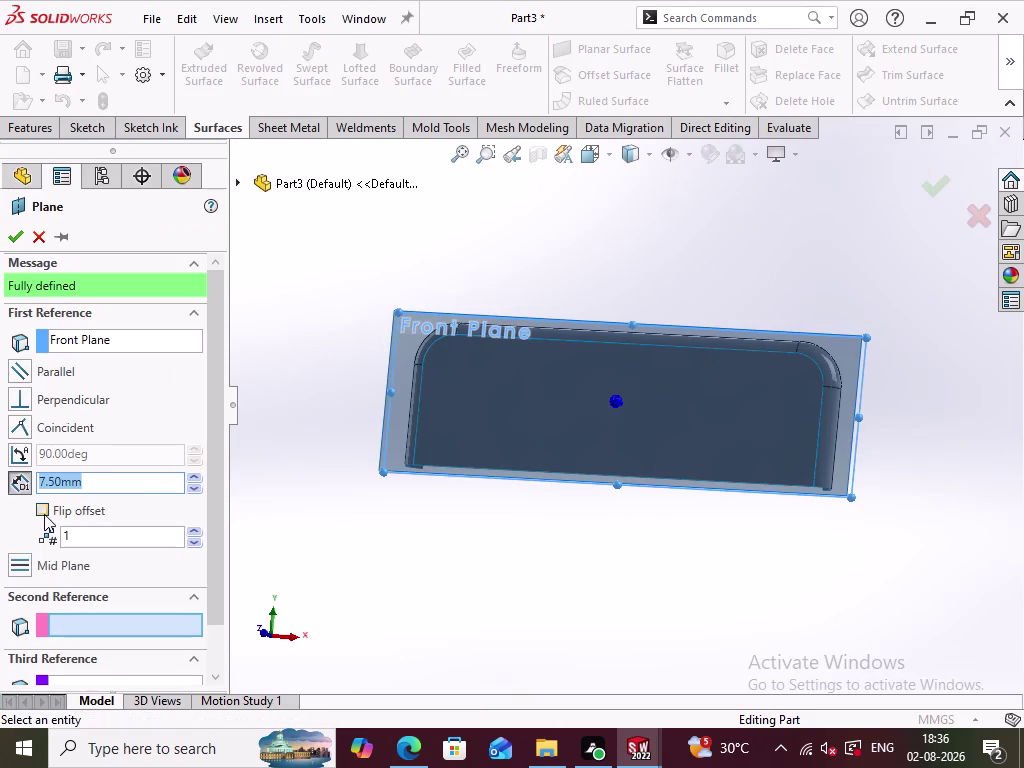
click(44, 514)
click(21, 241)
middle_drag(825, 608, 761, 584)
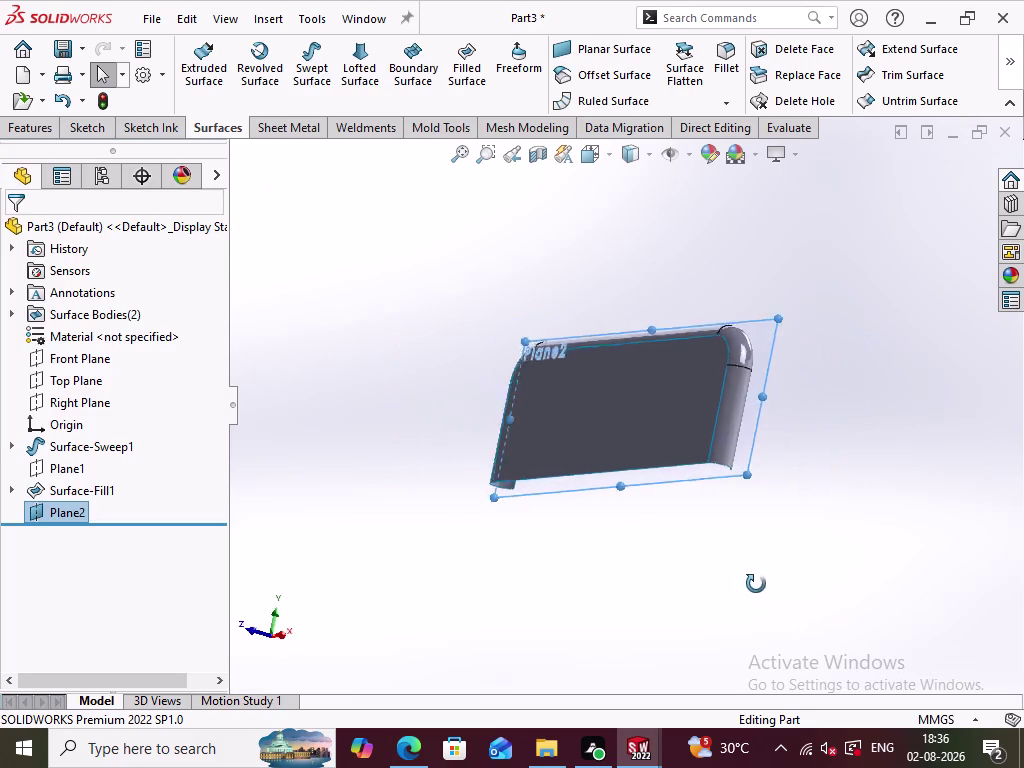
middle_drag(761, 584, 698, 636)
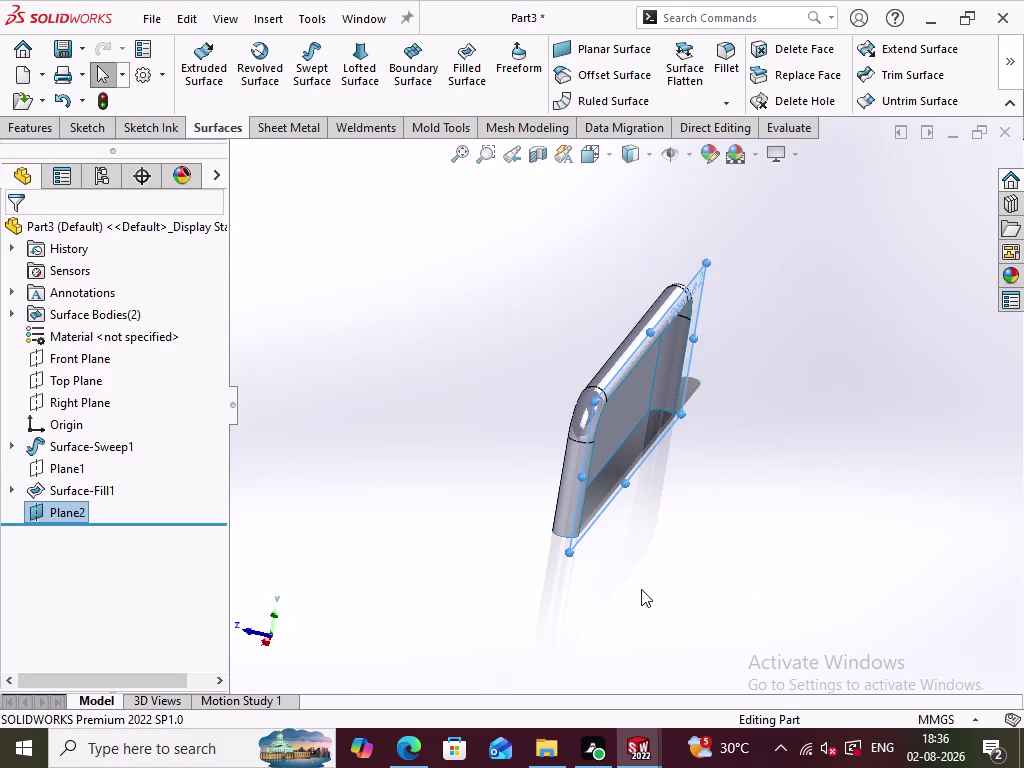
Sketch on Plane2, convert the fill patch's bottom edge into a line, and exit Sketch4.
click(650, 424)
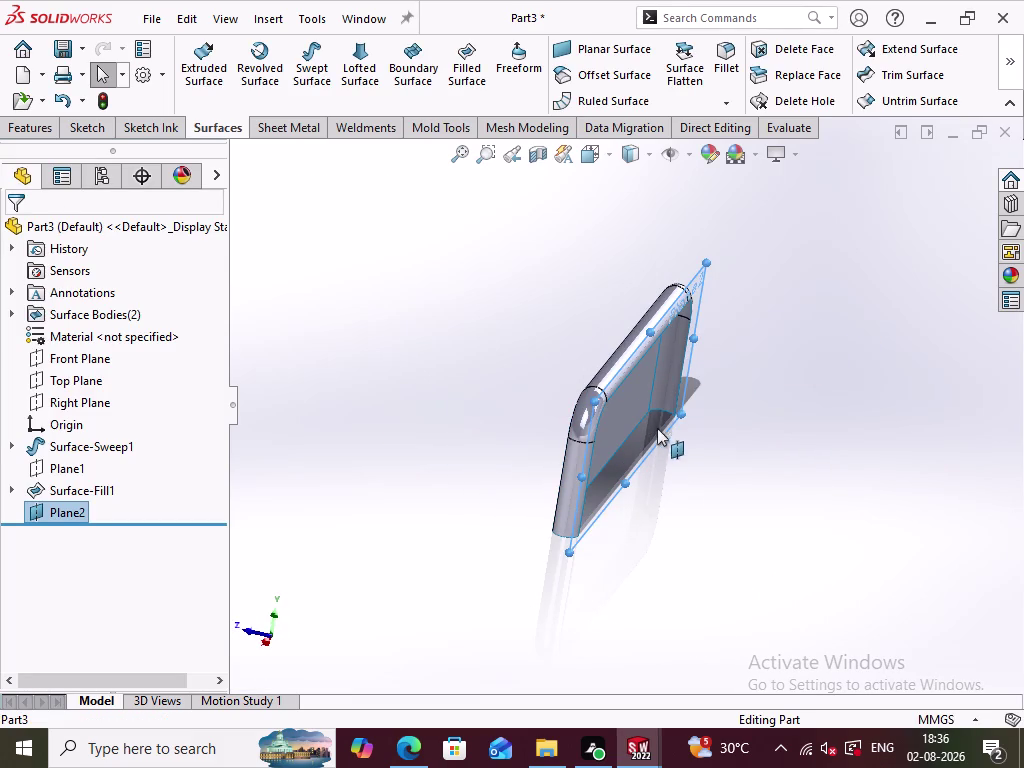
click(734, 372)
scroll(up, 3)
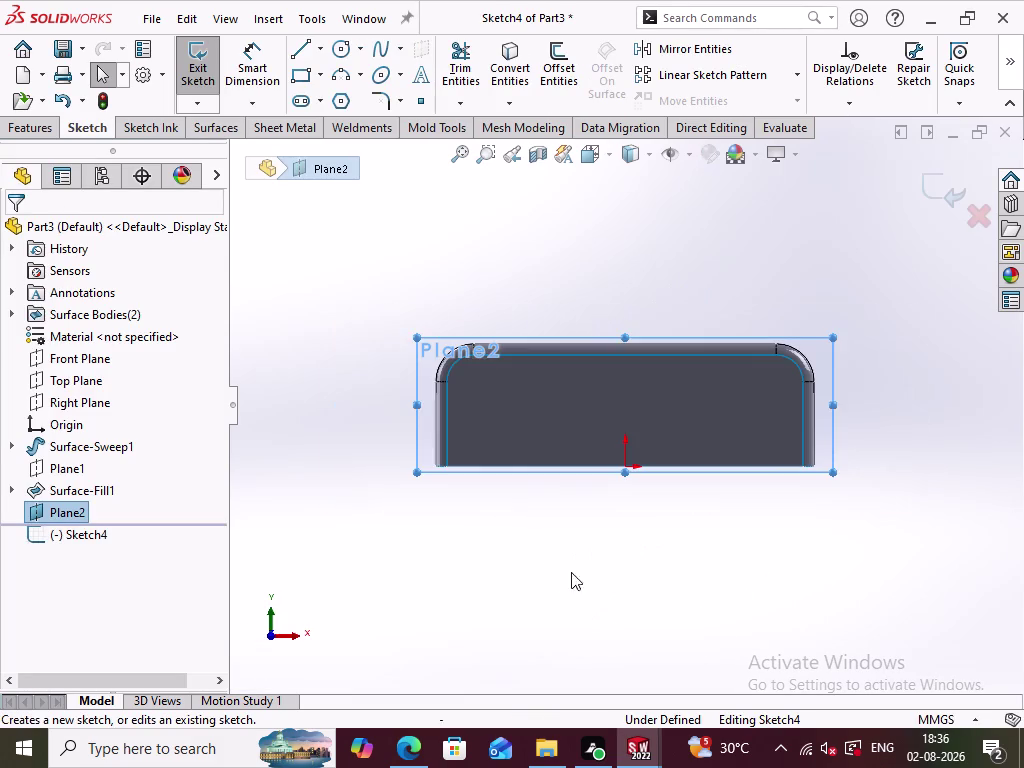
click(559, 572)
click(528, 465)
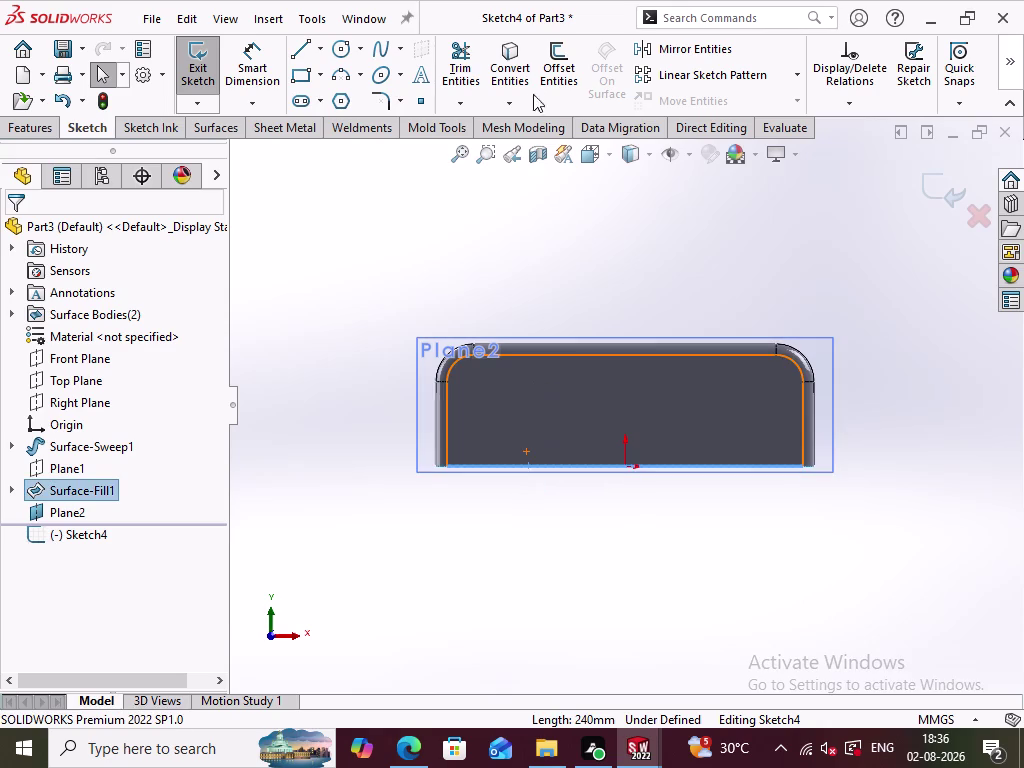
click(508, 72)
click(936, 197)
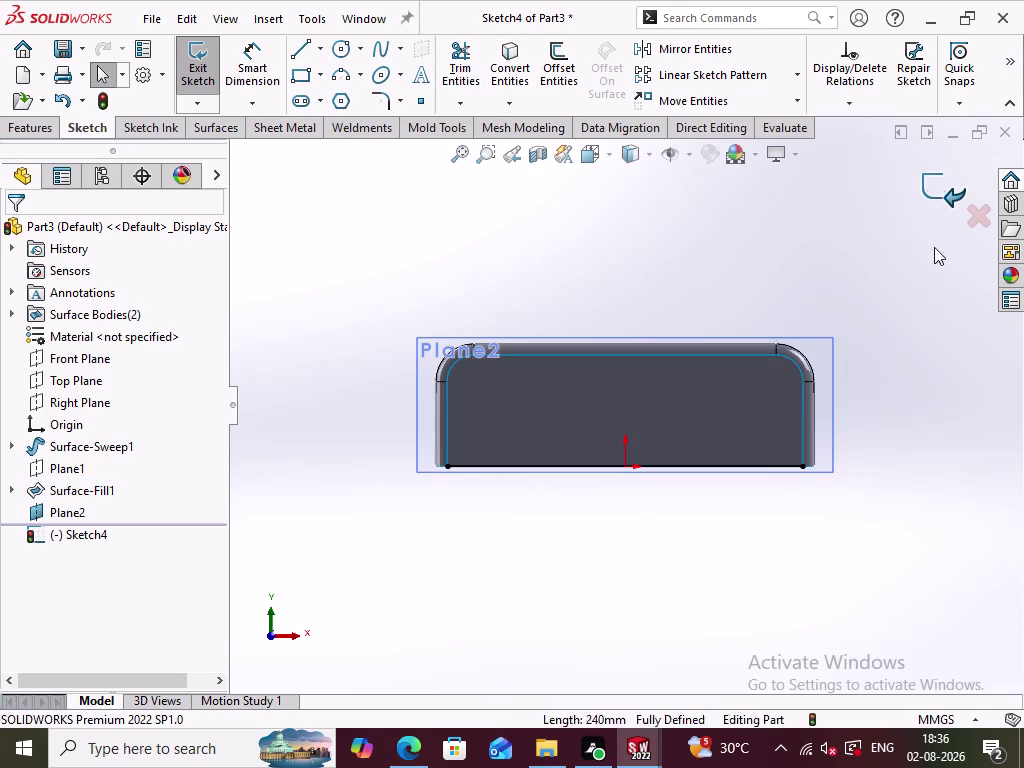
click(898, 389)
middle_drag(897, 390, 866, 467)
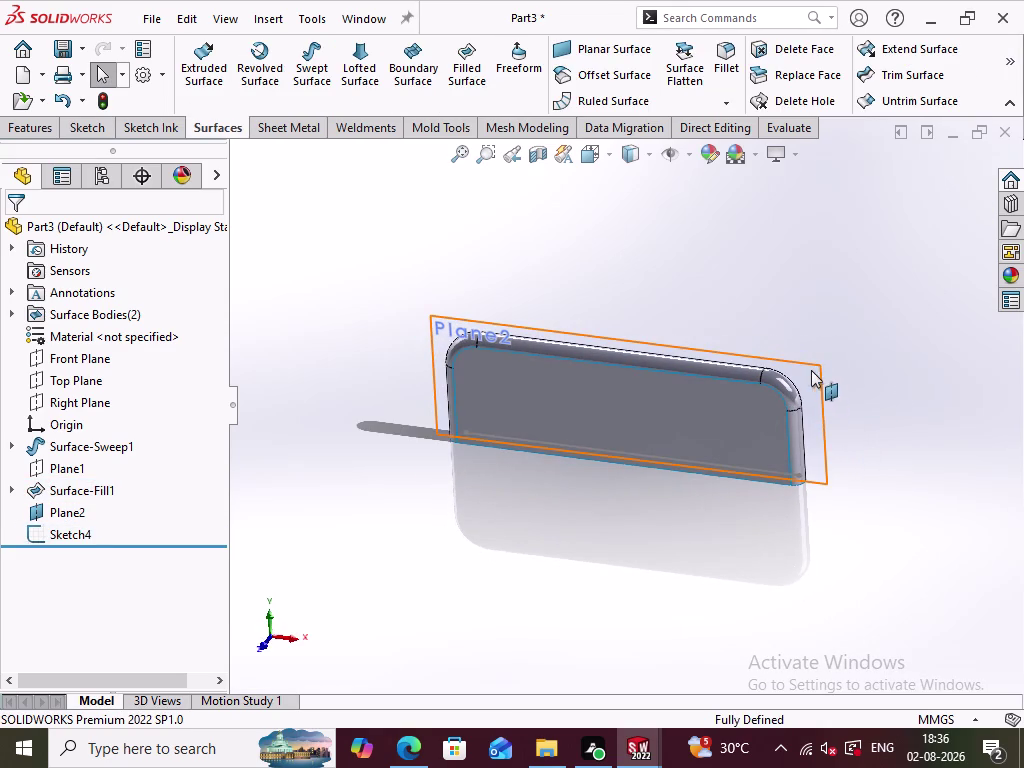
Hide Plane2, then orbit around the handle and its filled patch from several sides.
right_click(808, 370)
click(885, 297)
click(668, 499)
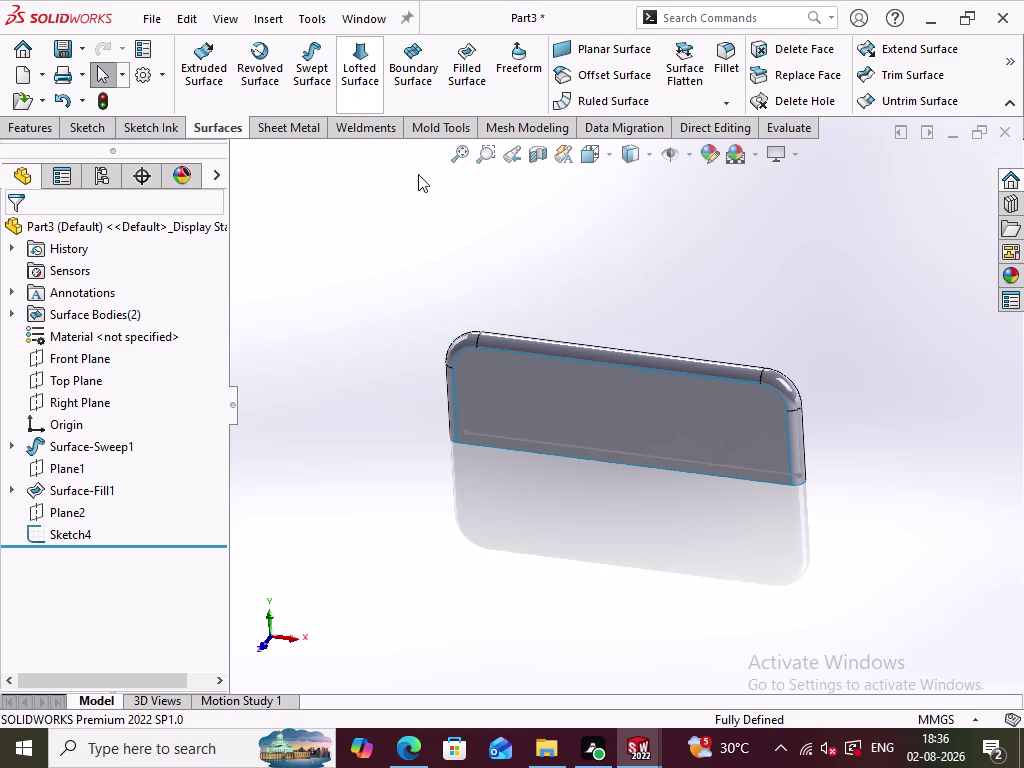
middle_drag(766, 538, 611, 546)
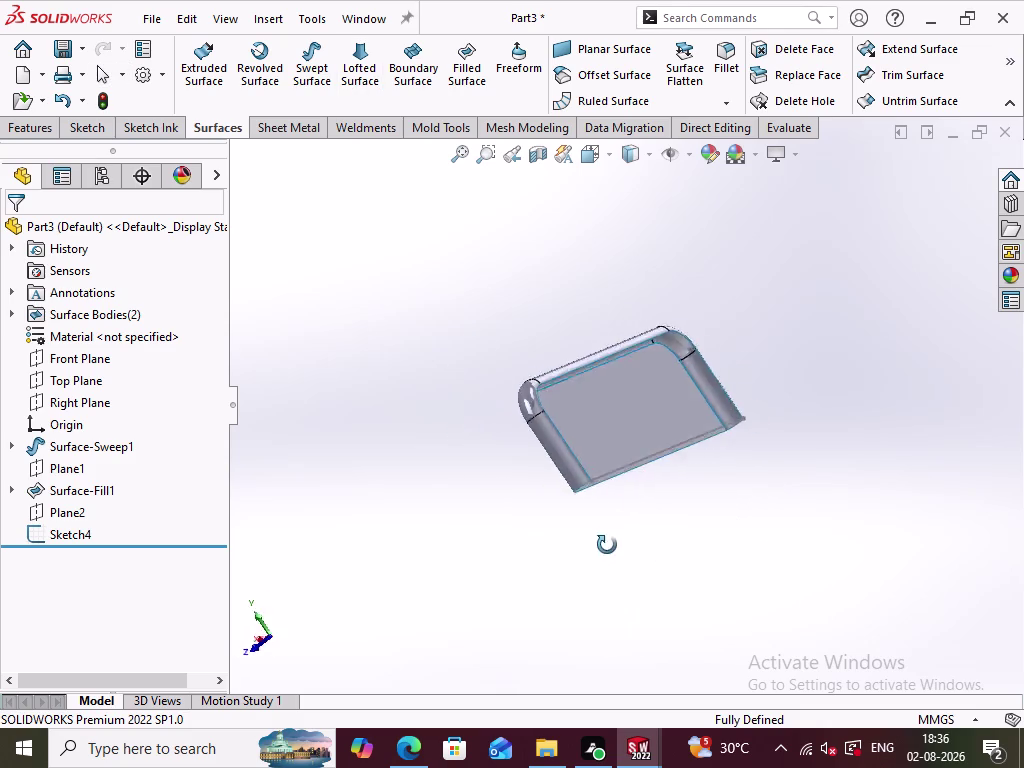
middle_drag(611, 546, 643, 607)
middle_drag(754, 496, 740, 480)
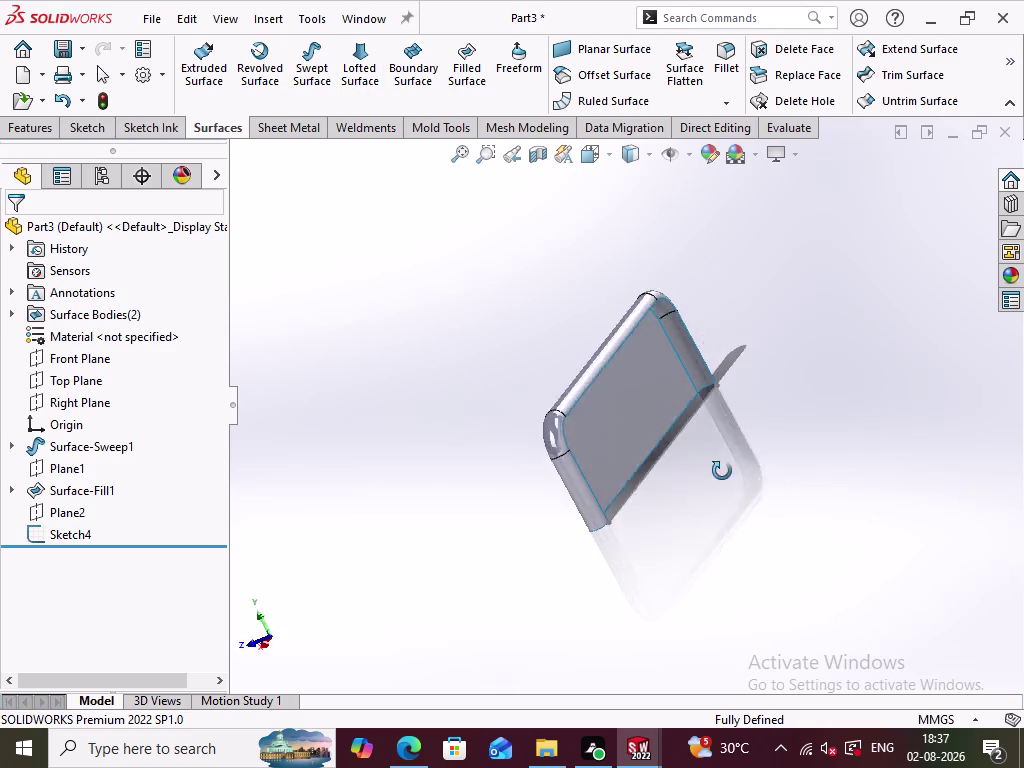
middle_drag(740, 480, 708, 546)
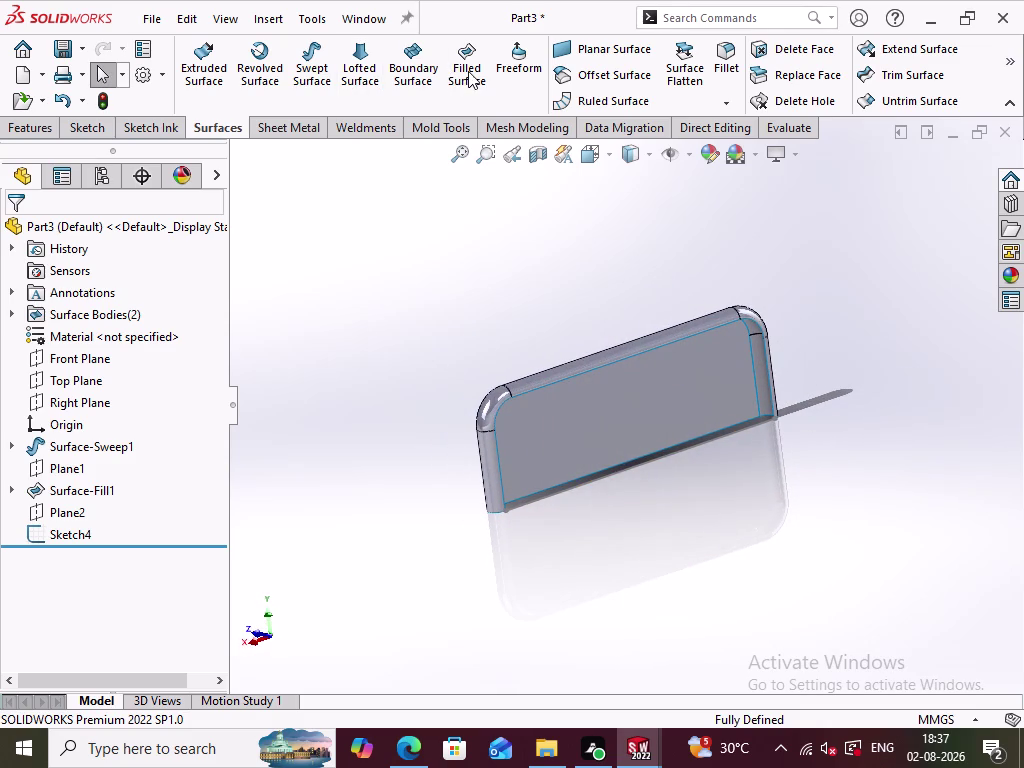
Cap the handle's open end with a Contact fill bounded by Edges 1–5 and Sketch4.
click(468, 71)
click(766, 360)
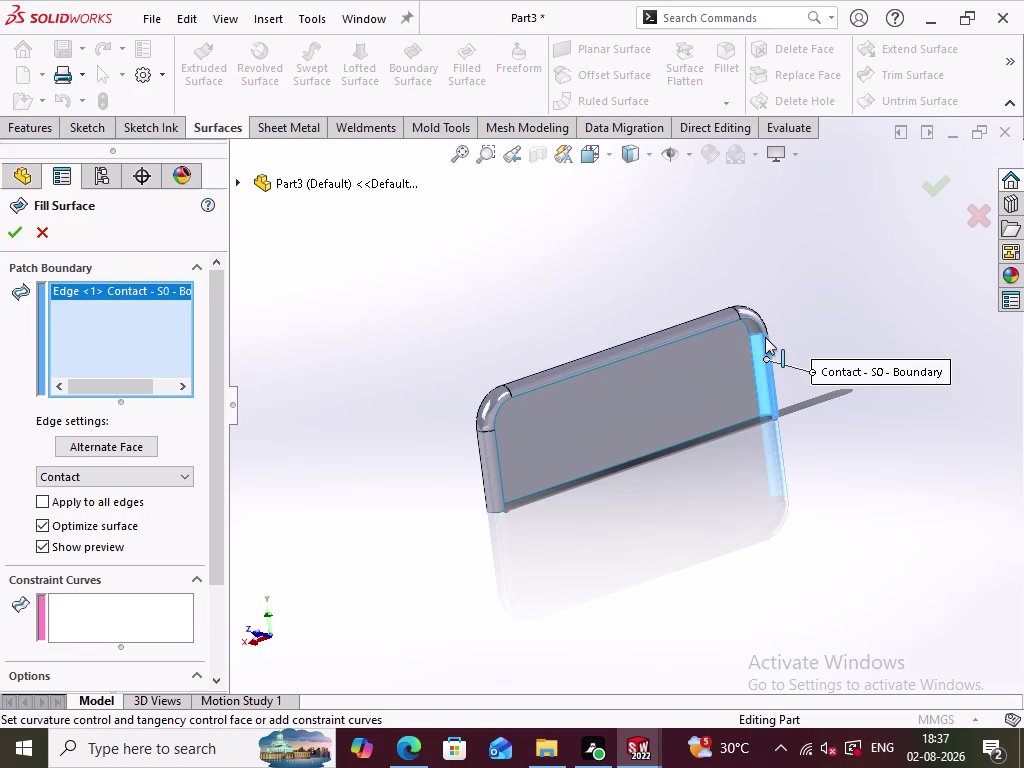
click(755, 325)
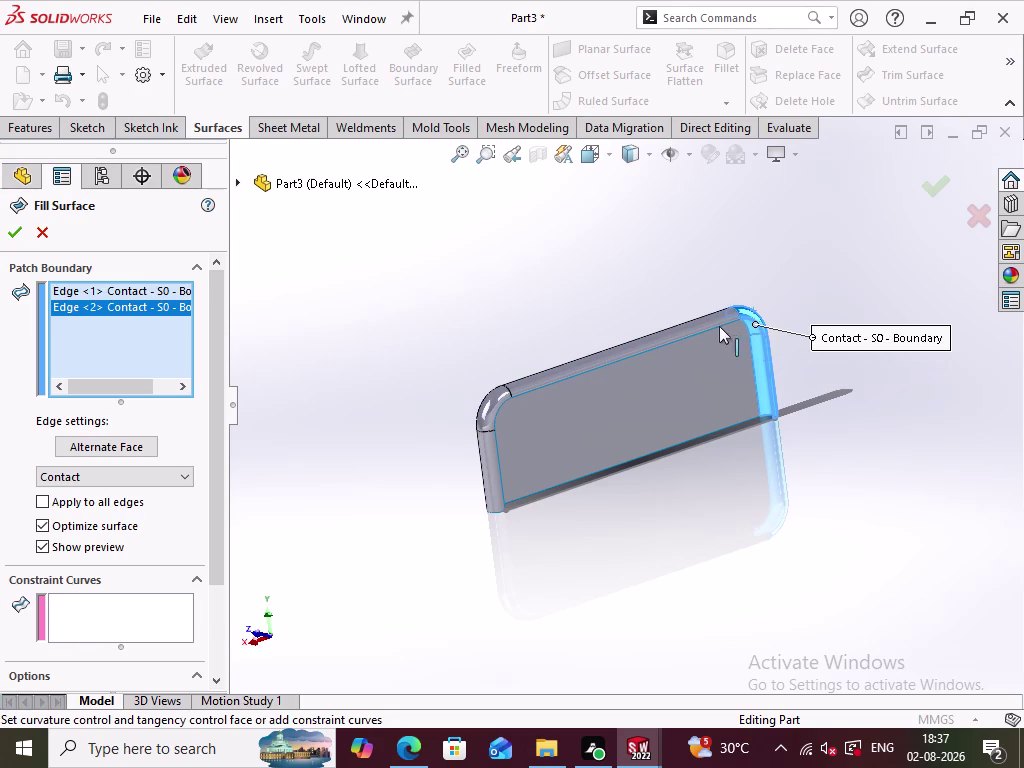
click(688, 337)
click(497, 410)
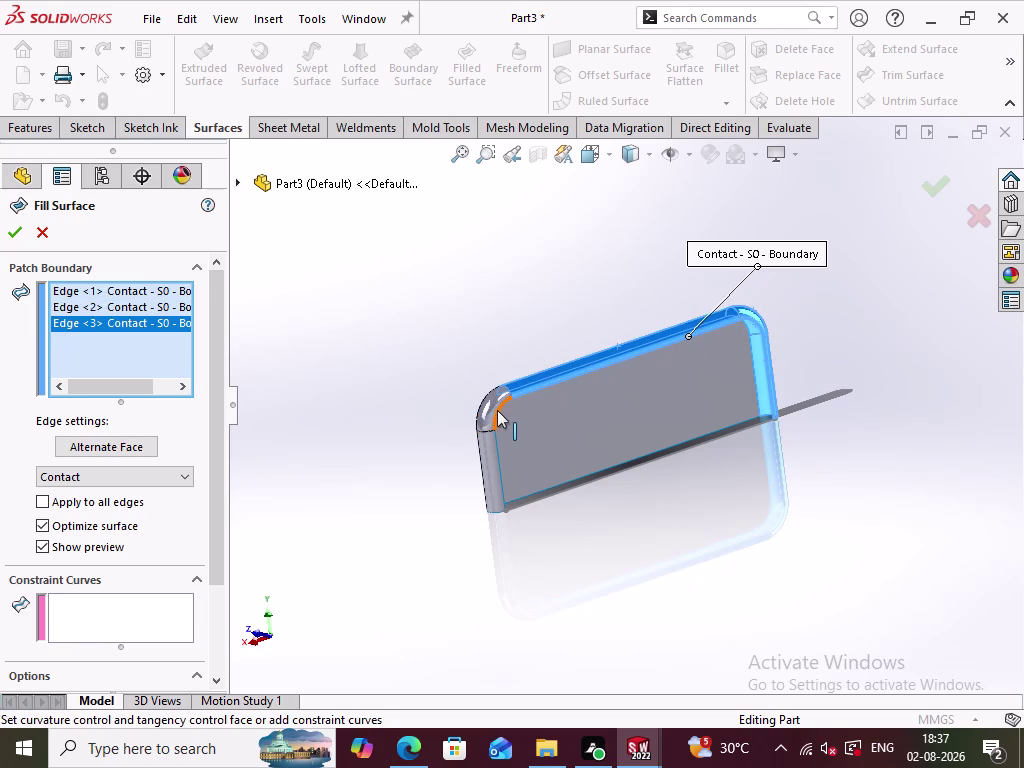
click(497, 448)
click(587, 482)
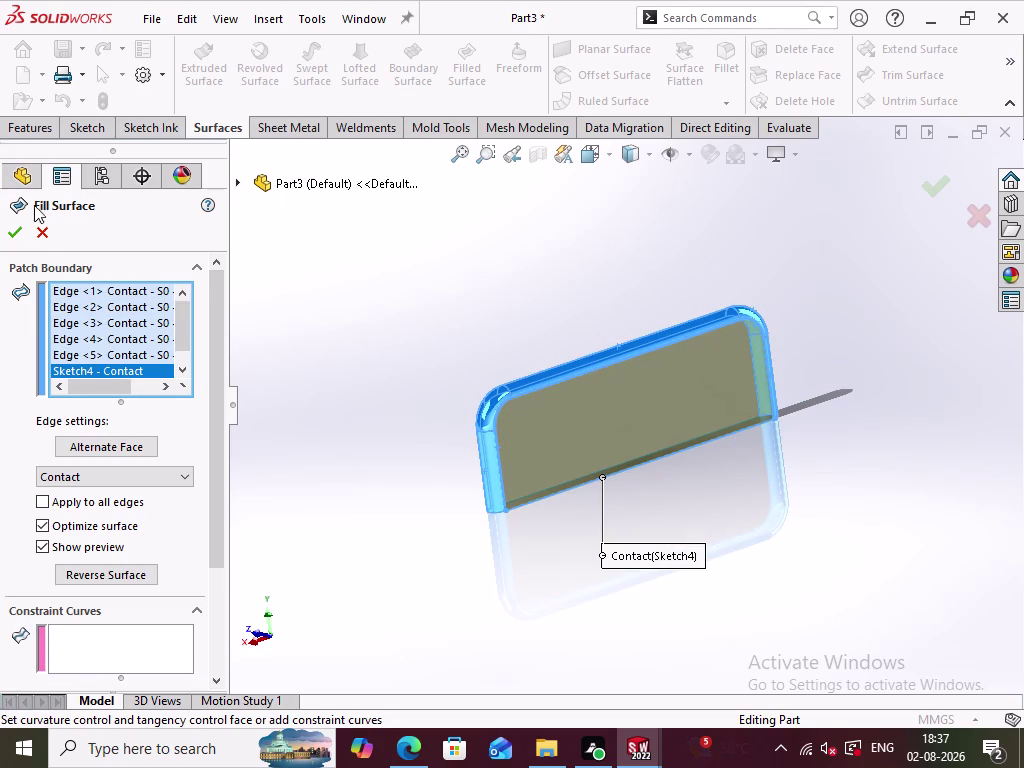
click(14, 229)
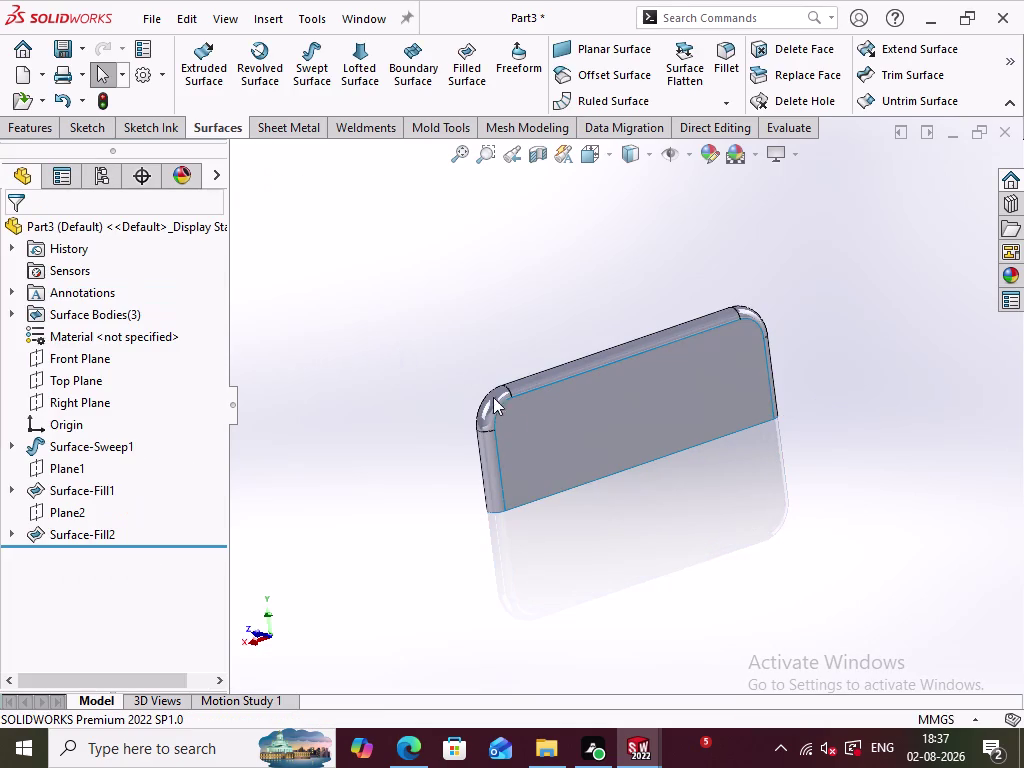
middle_click(467, 565)
click(592, 545)
middle_drag(610, 545, 690, 429)
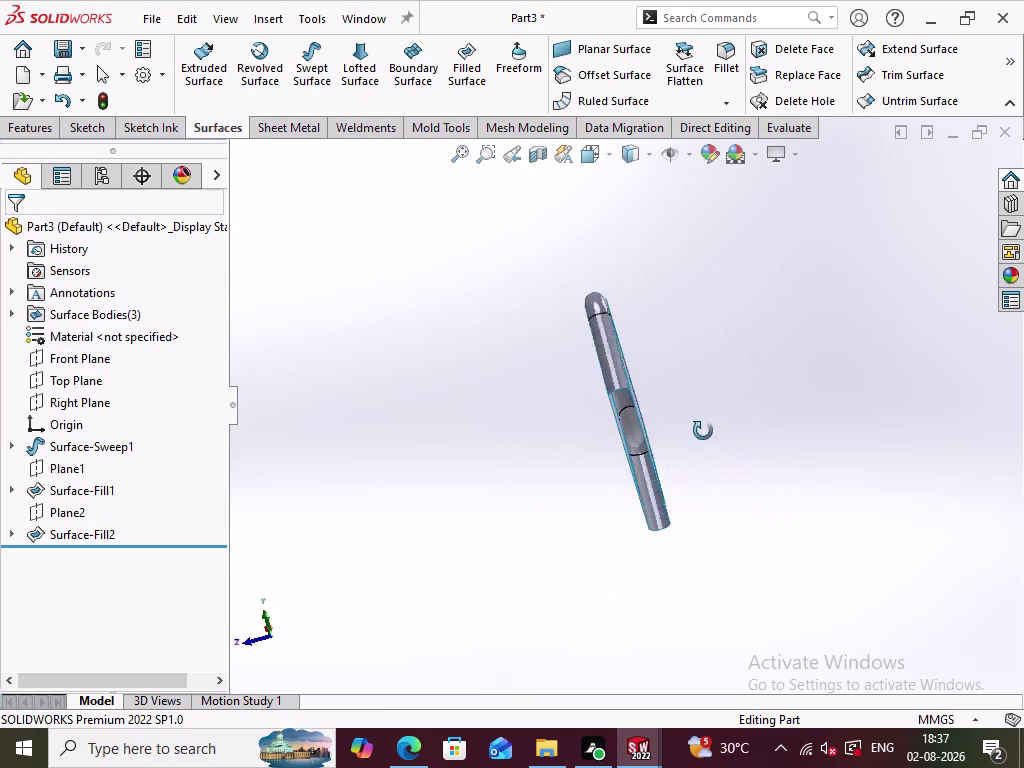
middle_drag(690, 429, 663, 368)
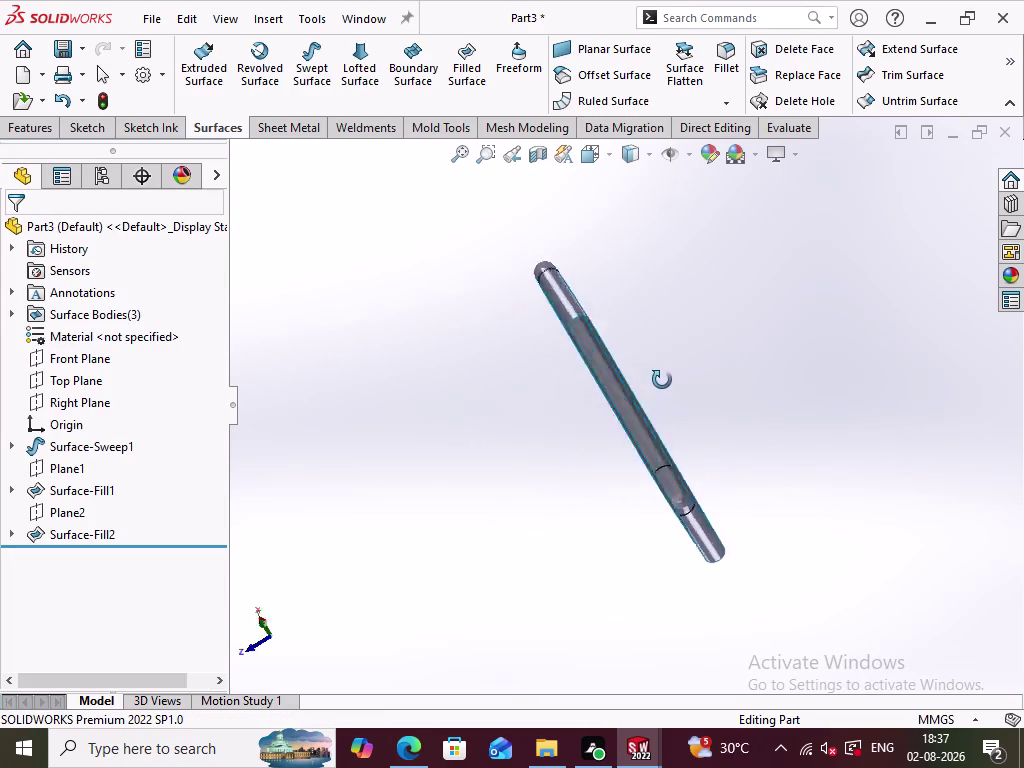
middle_drag(663, 368, 632, 423)
key(ctrl+7)
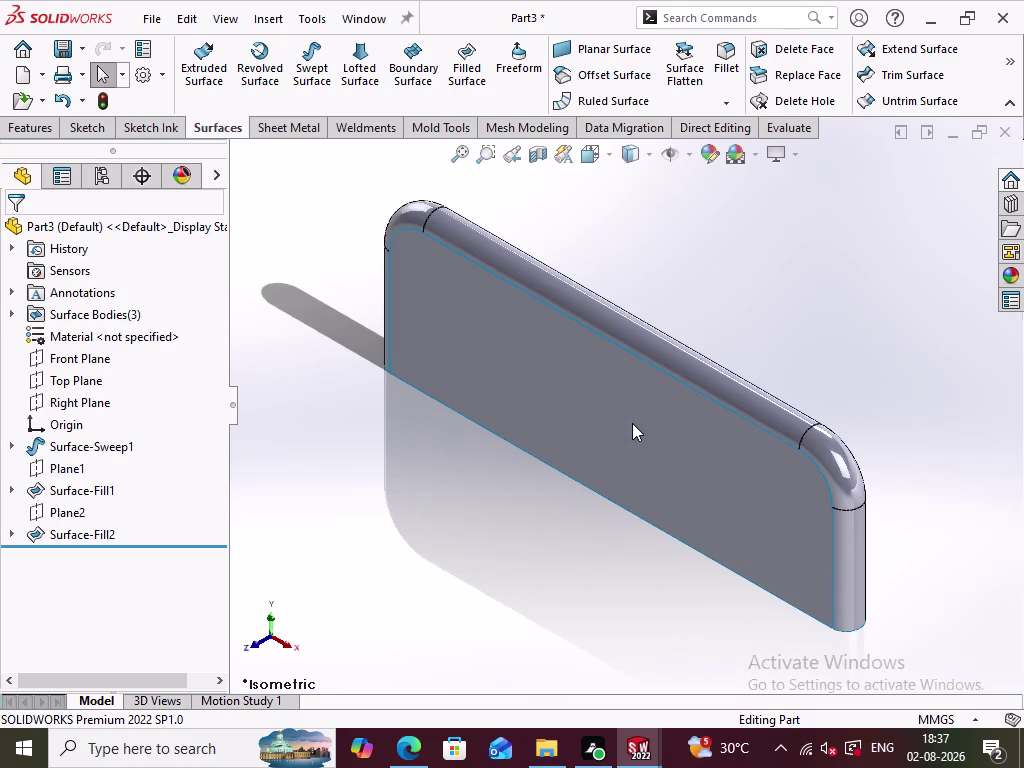
scroll(up, 3)
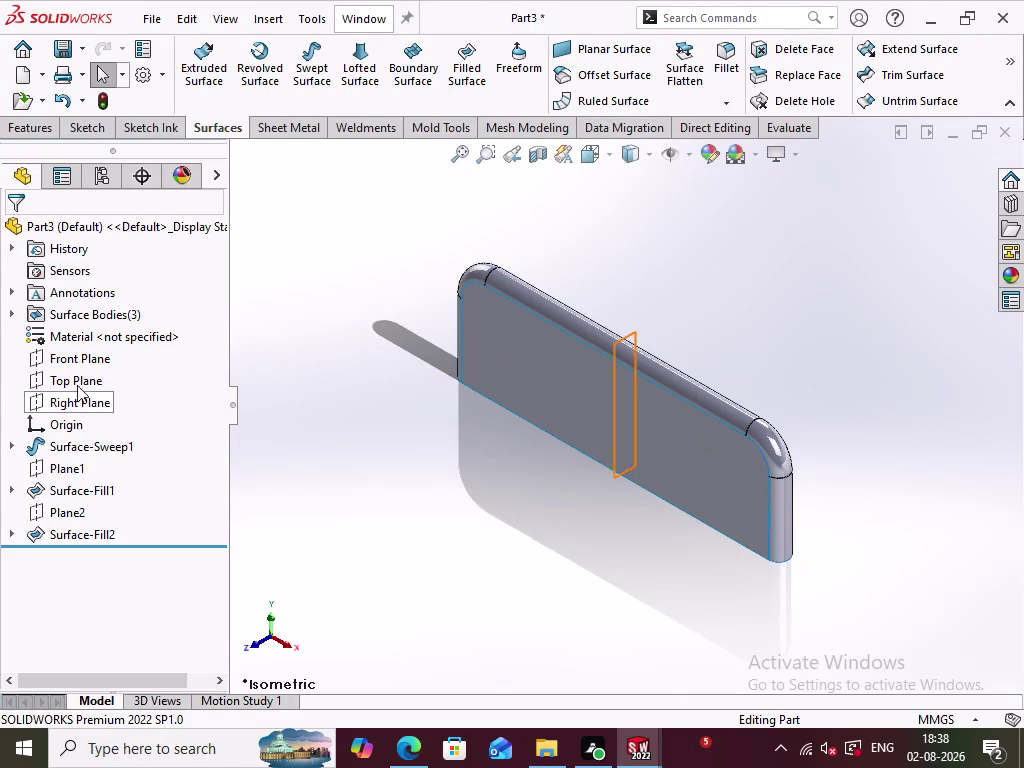
click(101, 358)
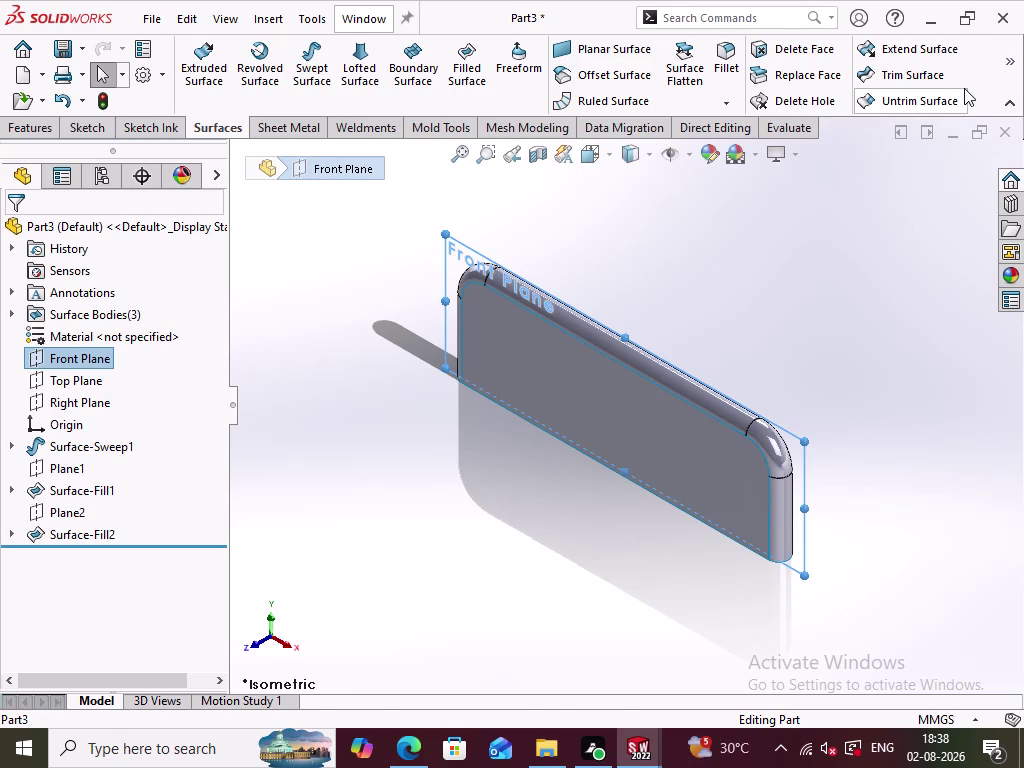
Create Plane3 offset 65 mm from the Front Plane and start a sketch on it.
click(1008, 64)
click(757, 126)
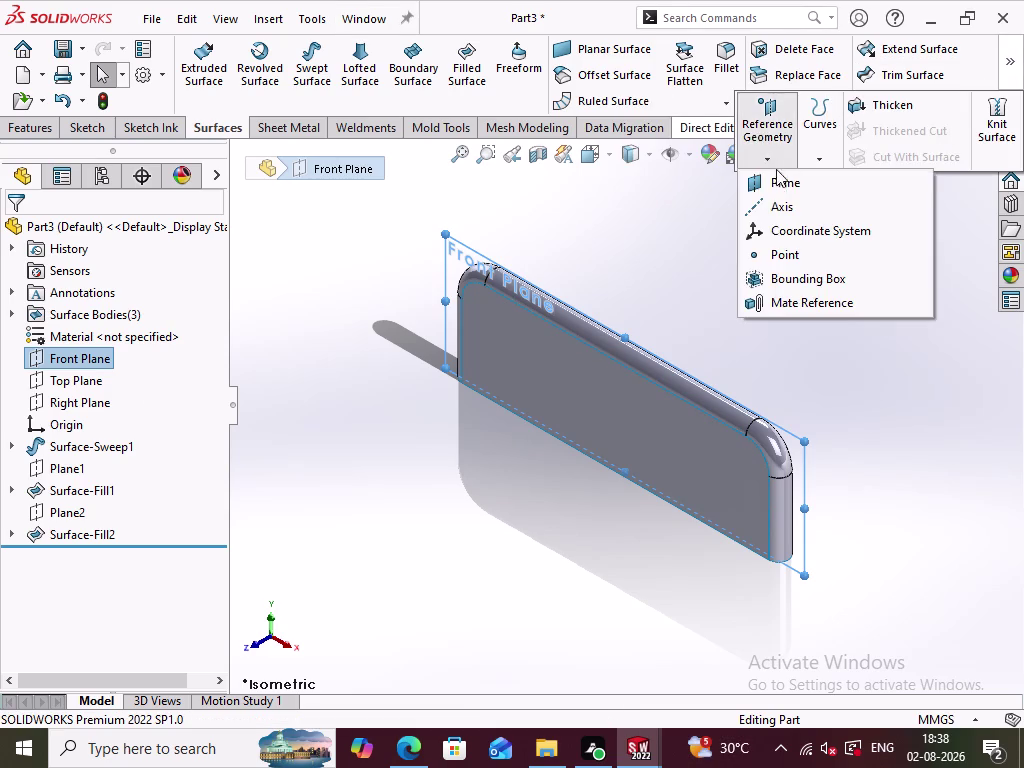
click(775, 180)
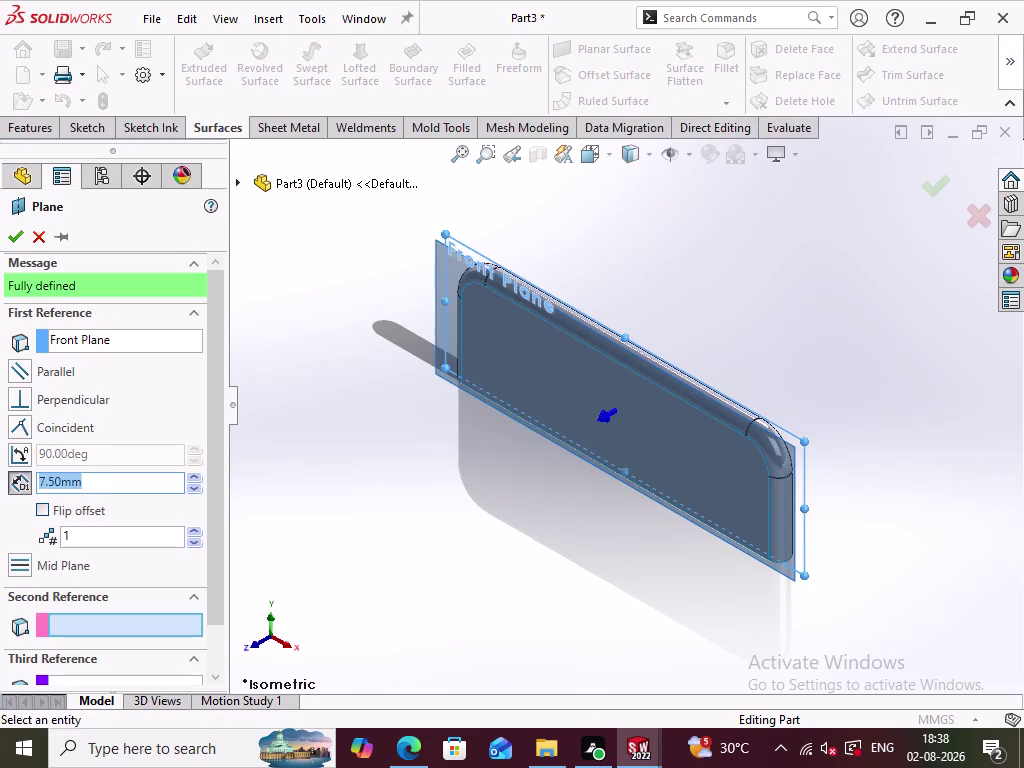
text(65)
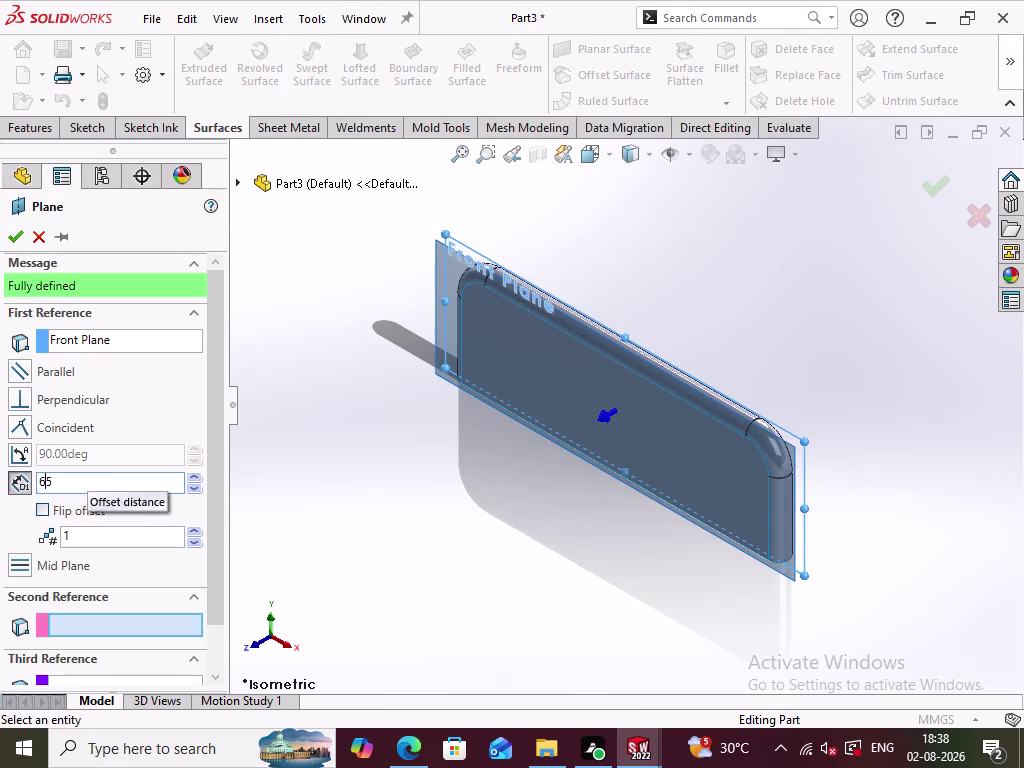
click(361, 455)
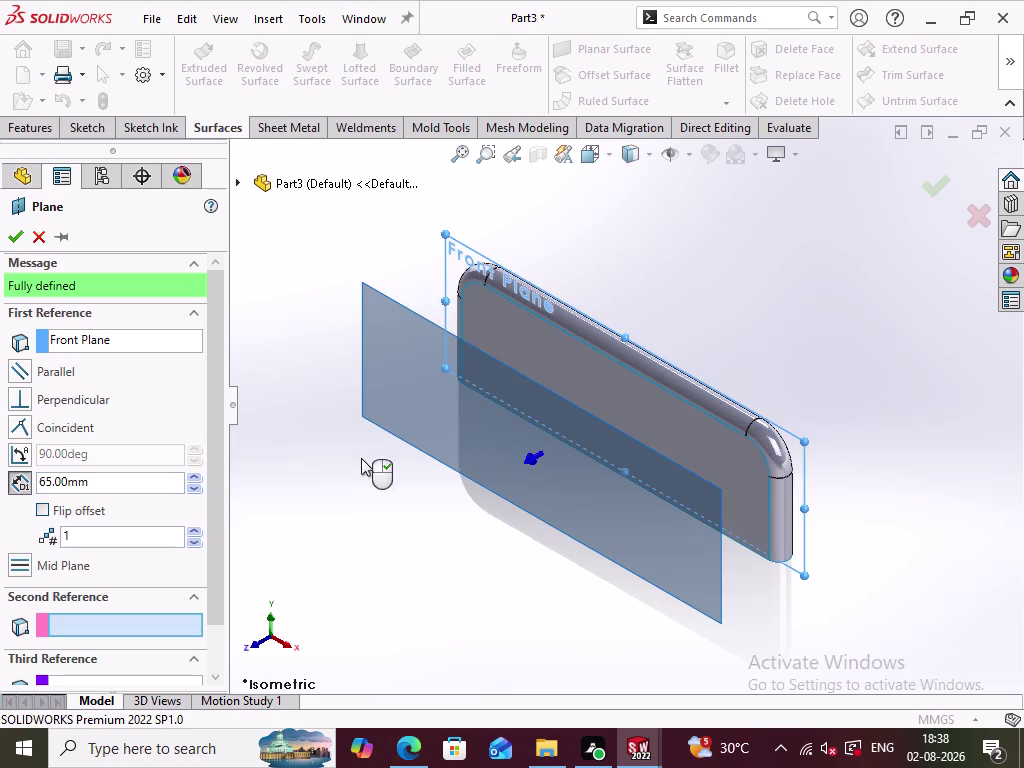
click(20, 232)
click(487, 557)
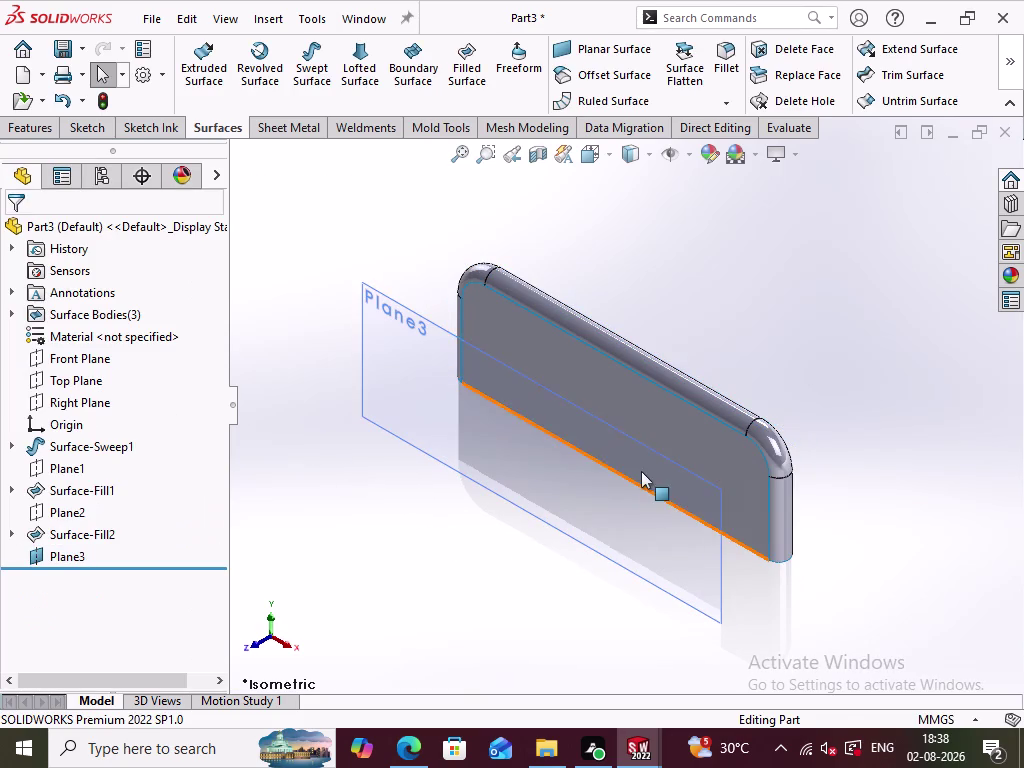
click(632, 473)
click(726, 420)
Draw a three-point semicircular arc with both endpoints on the handle's bottom edge.
scroll(up, 3)
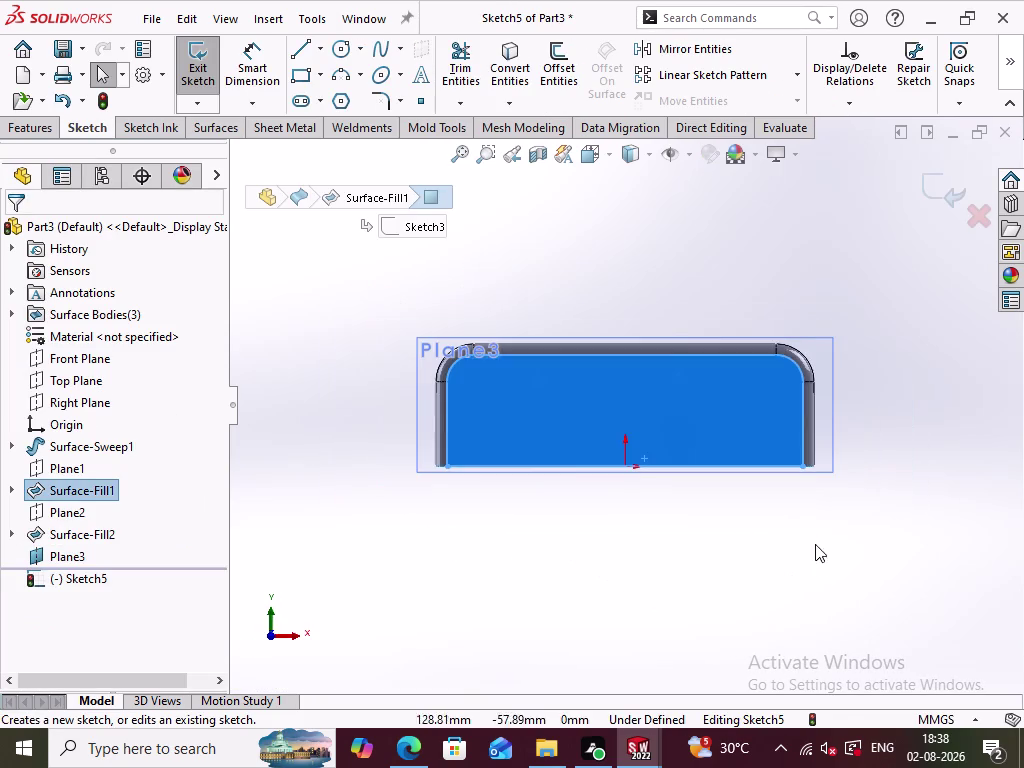
click(617, 535)
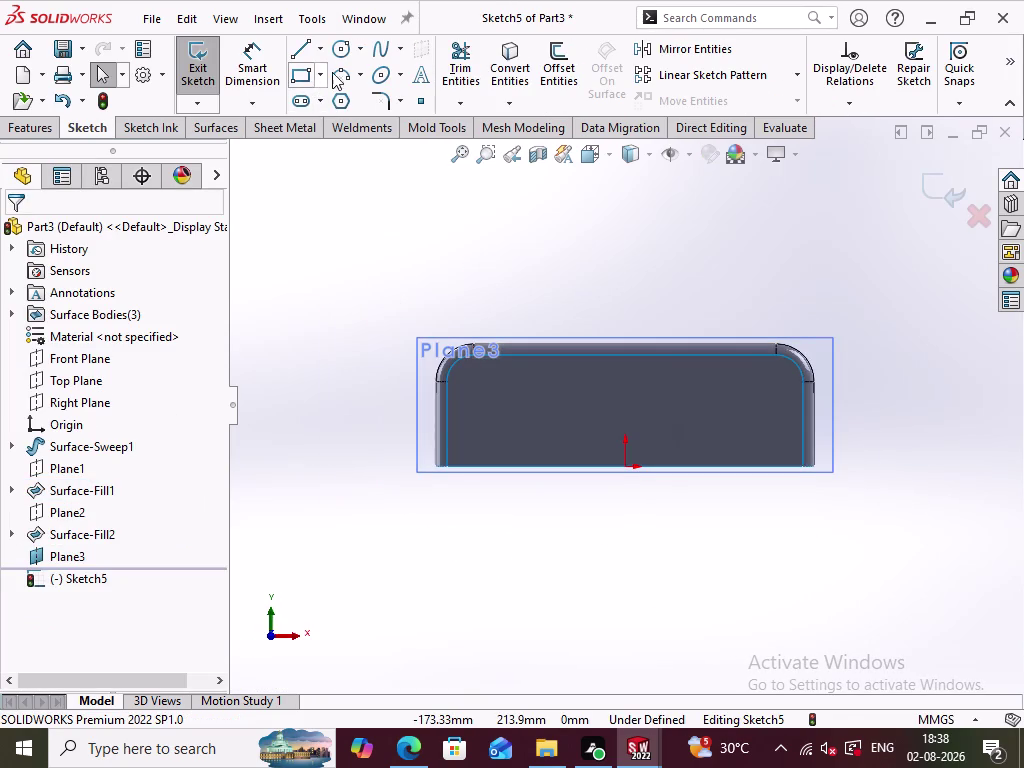
click(343, 71)
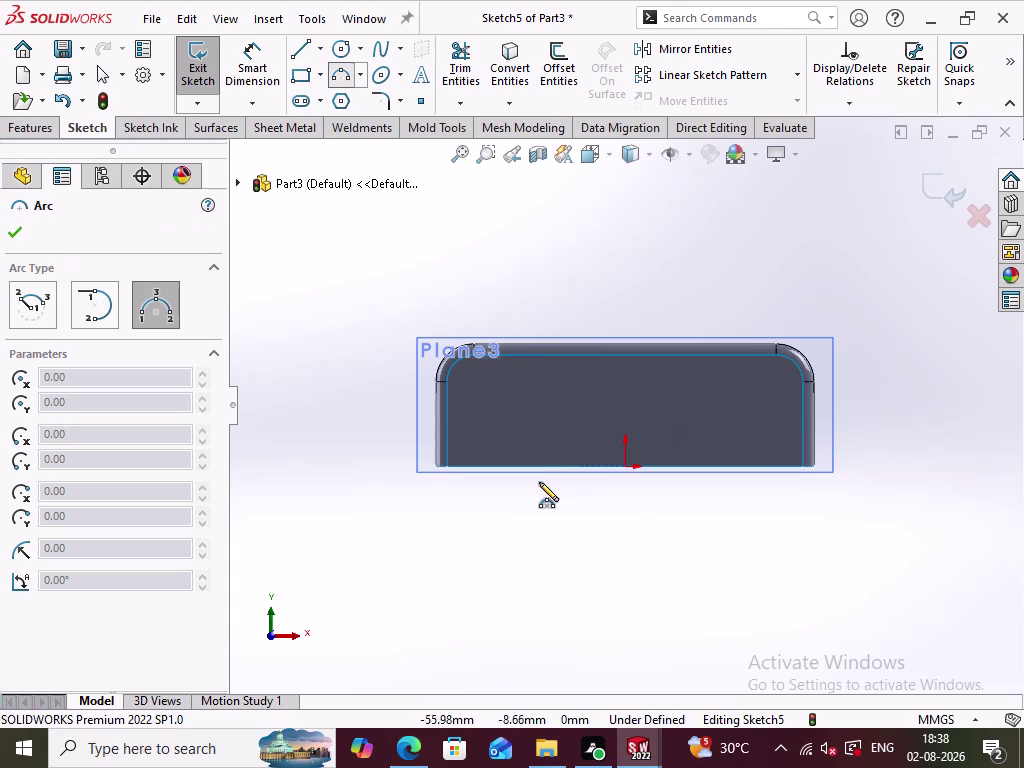
click(542, 466)
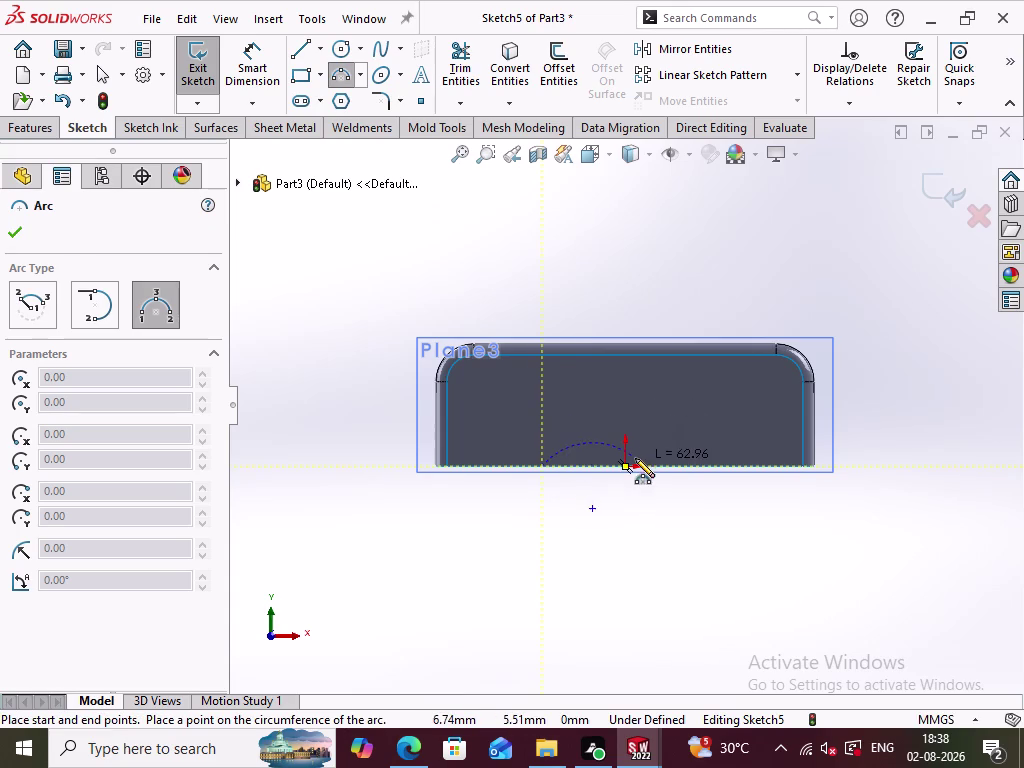
click(711, 466)
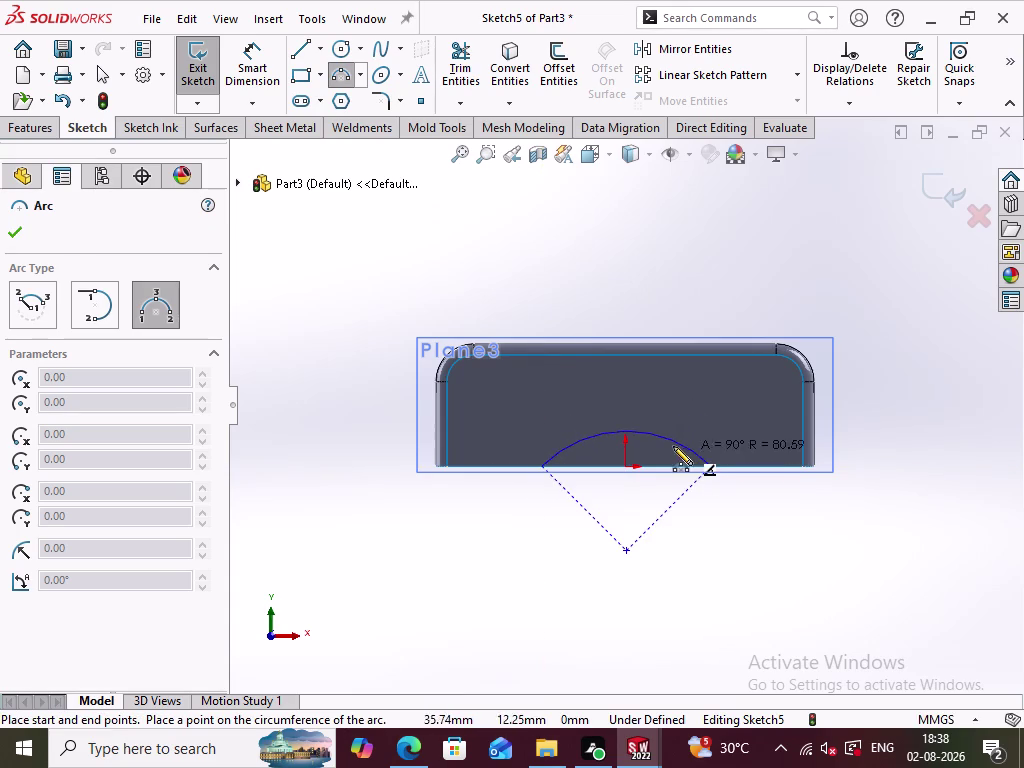
click(635, 402)
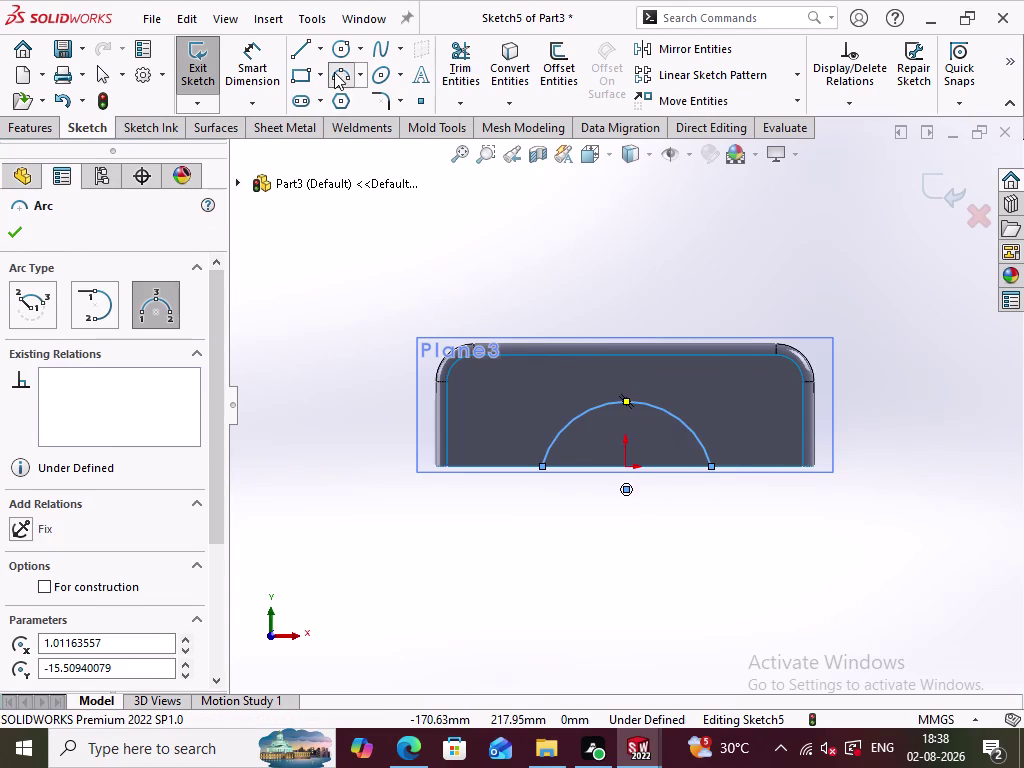
Make the arc's centre point coincident with the origin.
click(334, 72)
click(293, 386)
click(628, 491)
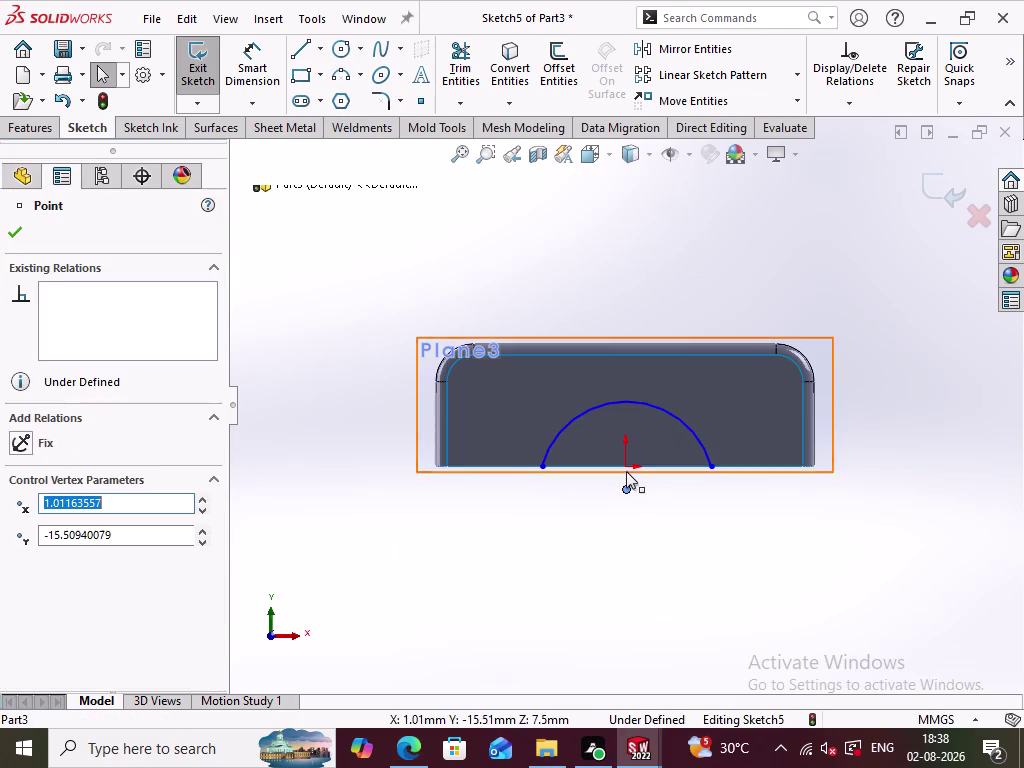
click(627, 469)
click(61, 604)
click(396, 561)
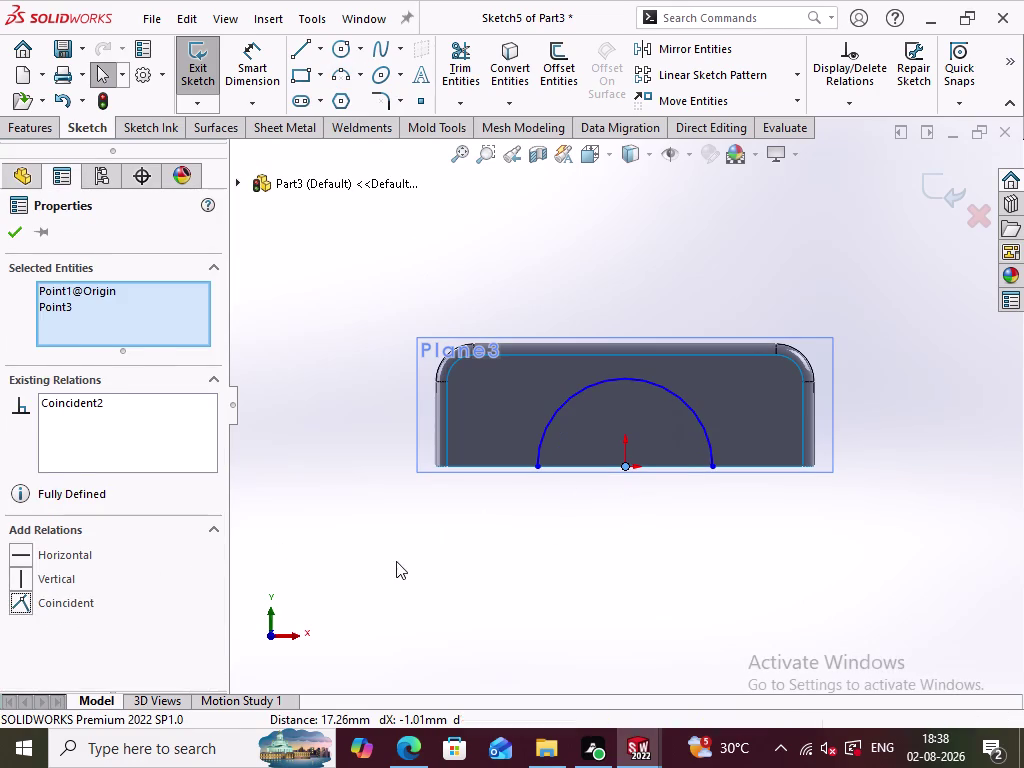
click(249, 74)
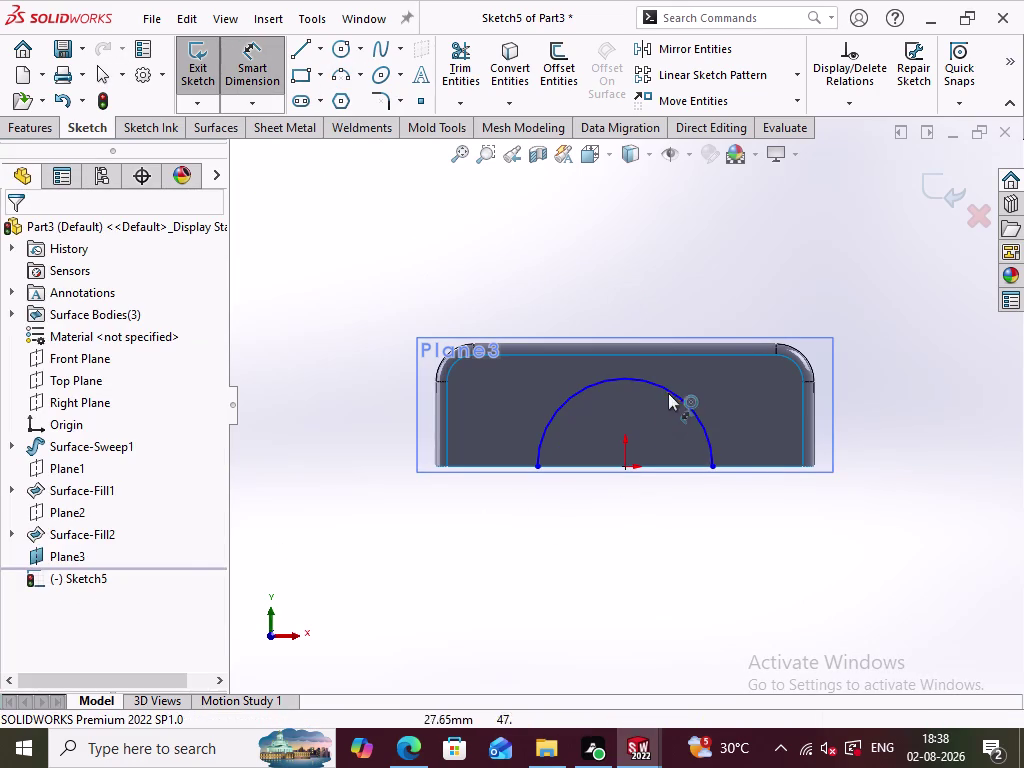
Dimension the arc radius to 35 mm.
click(668, 392)
click(704, 291)
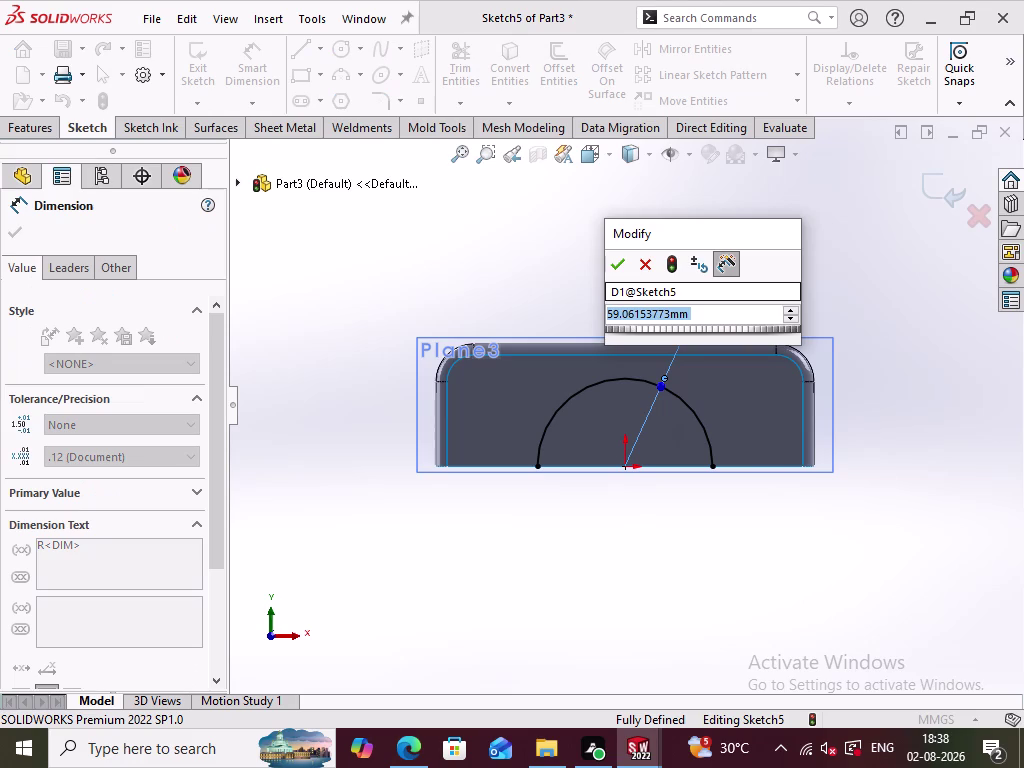
text(35)
key(Return)
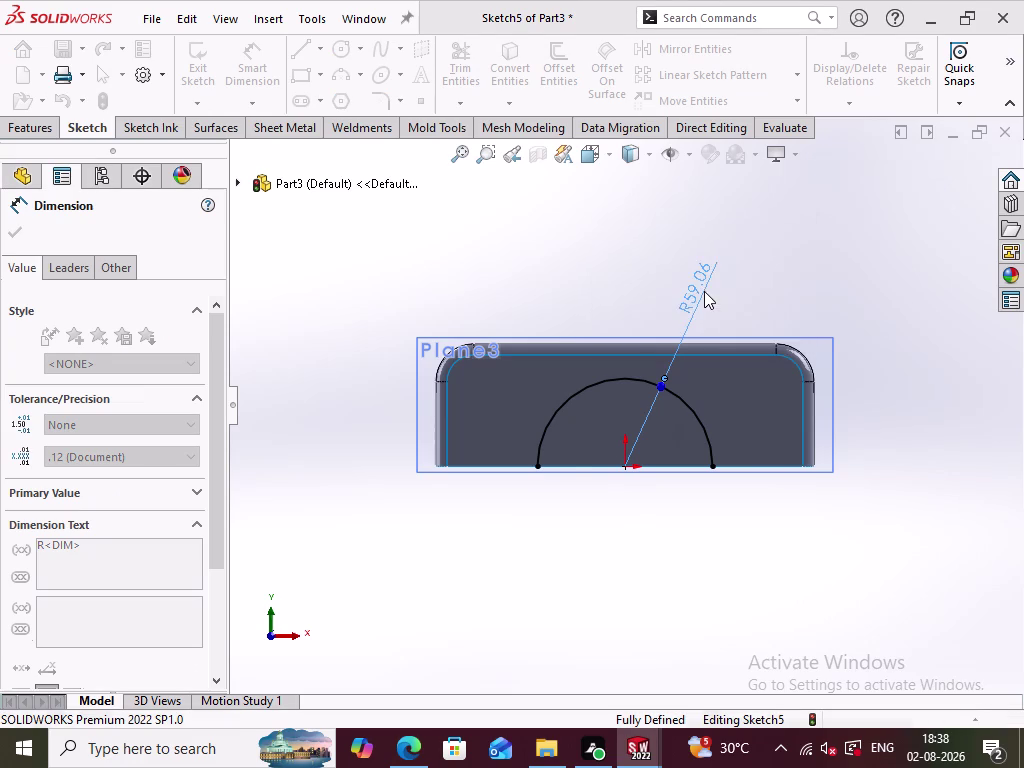
click(553, 593)
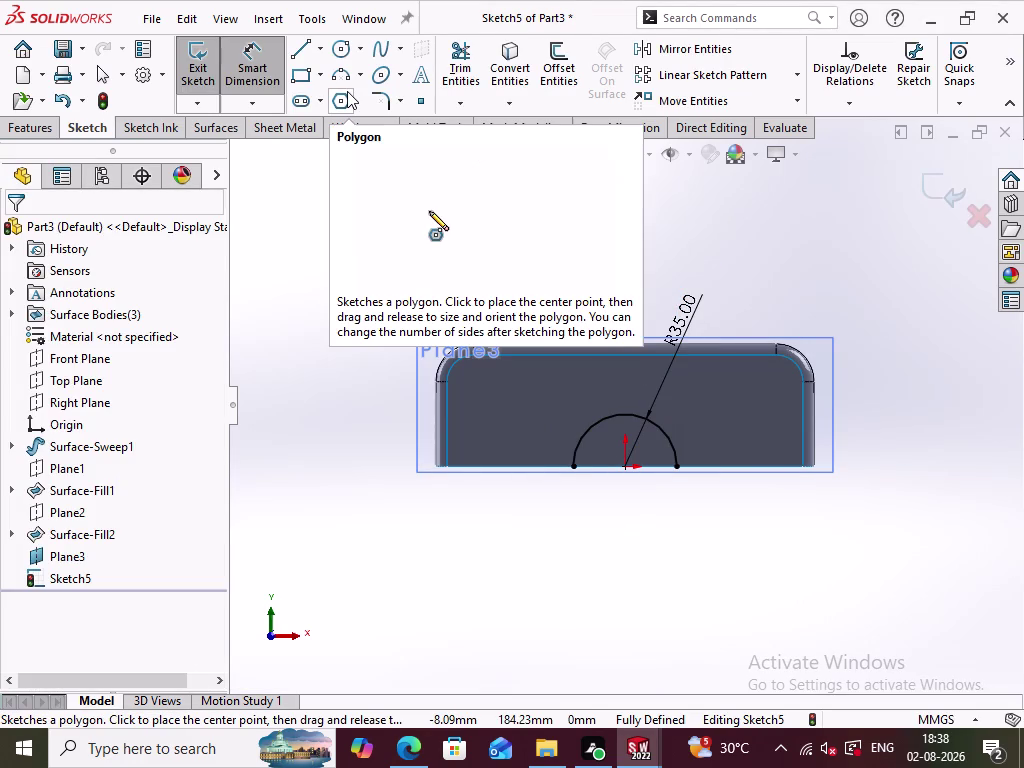
click(940, 183)
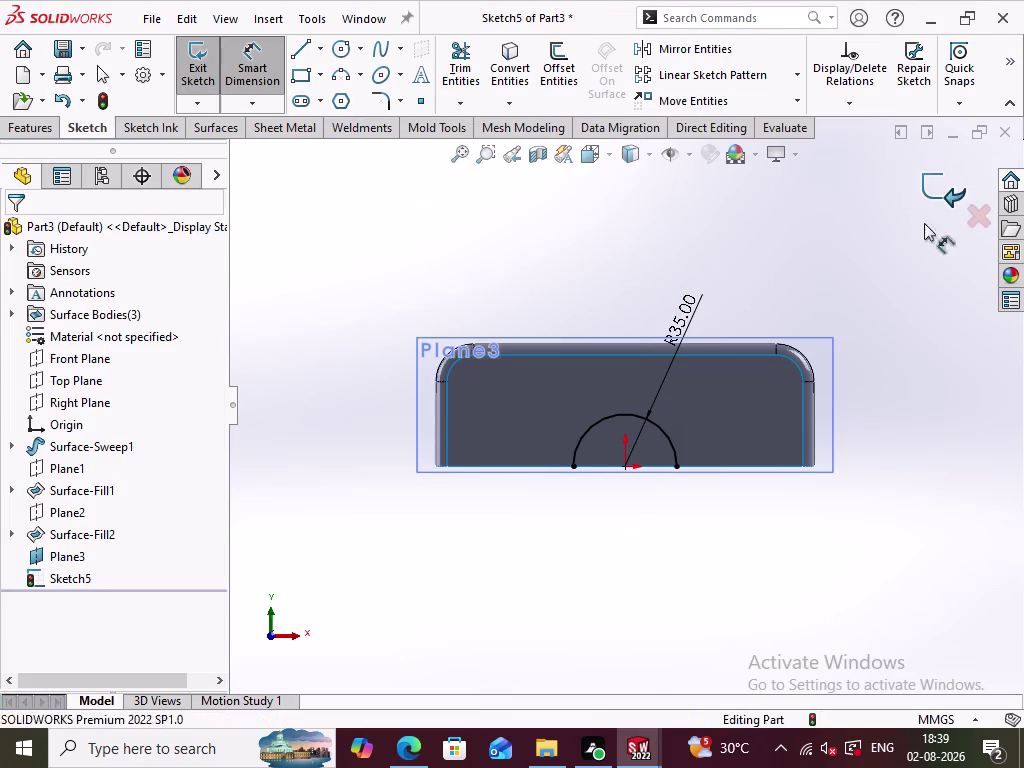
Leave the sketch, orbit to Plane3, and reopen Sketch5's radius dimension for editing.
click(771, 256)
middle_drag(778, 260, 700, 342)
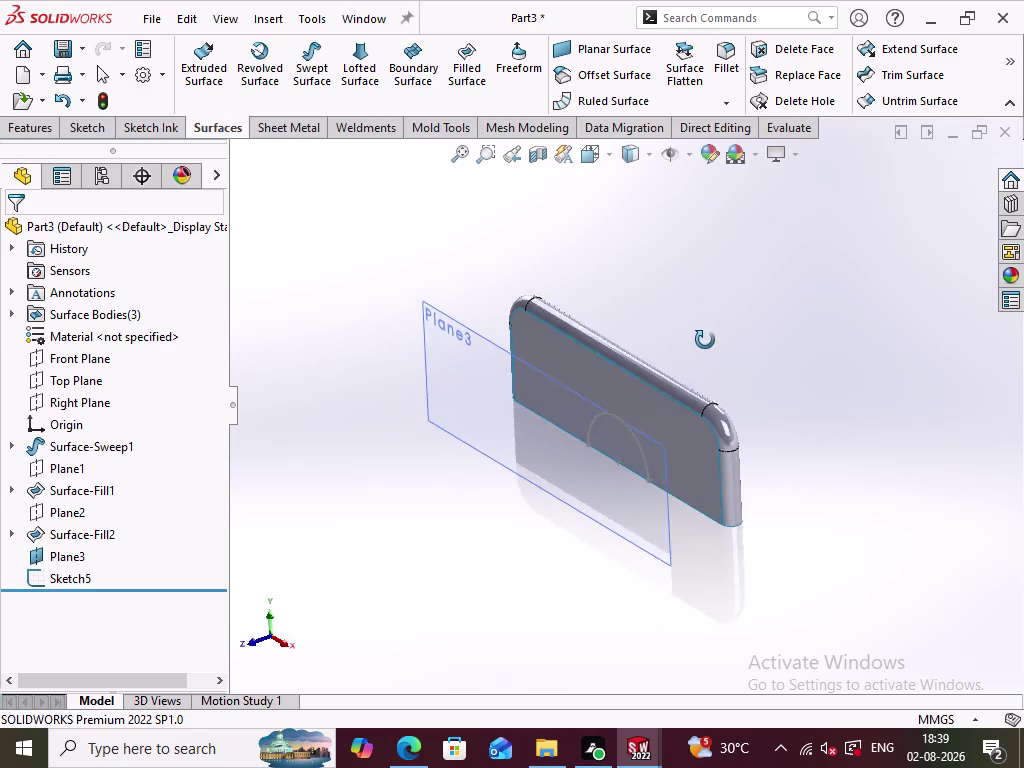
middle_drag(700, 342, 711, 338)
click(771, 534)
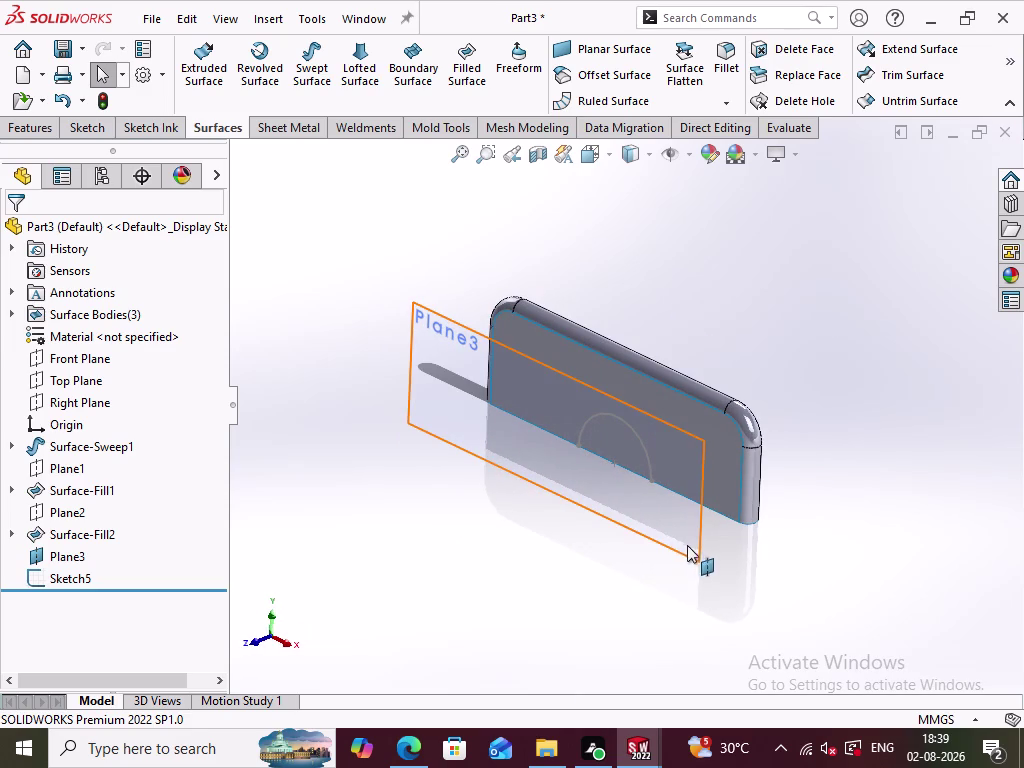
double_click(646, 461)
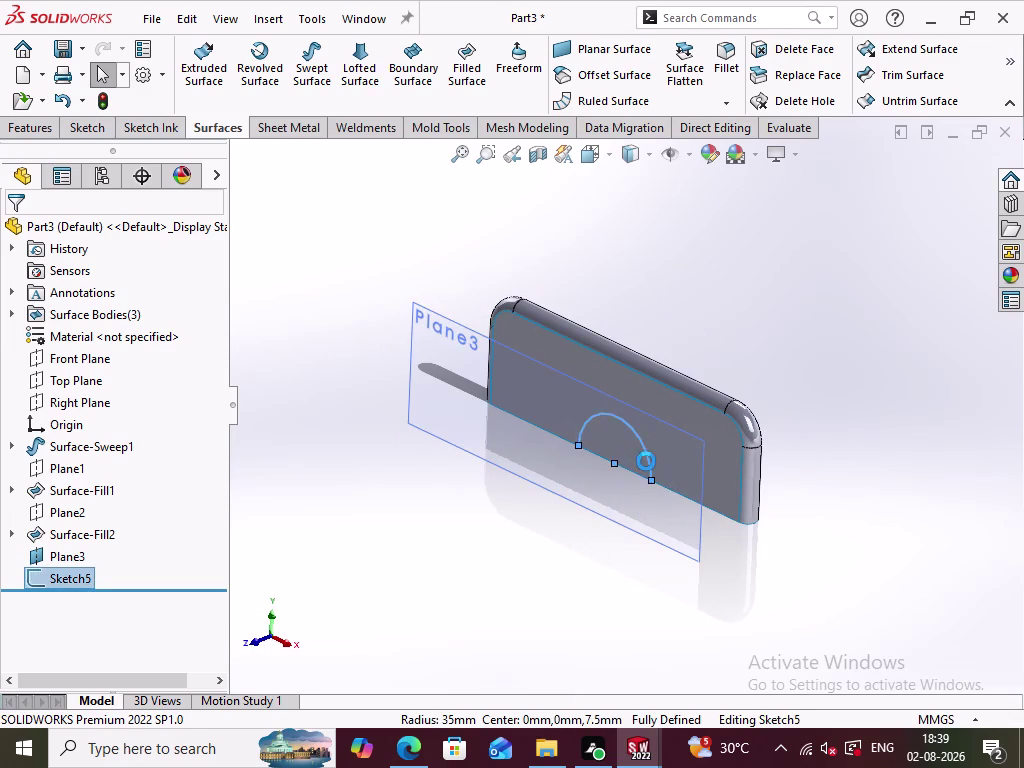
double_click(685, 259)
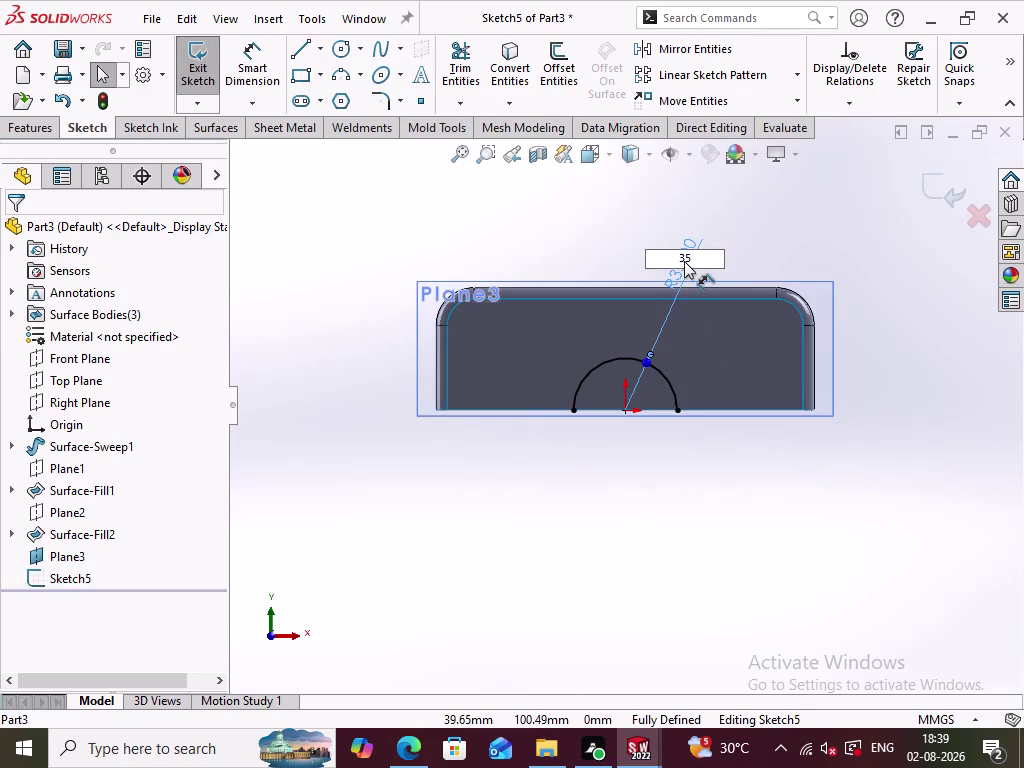
Enter 50 as the arc radius and zoom in on the sketch.
text(50)
key(Return)
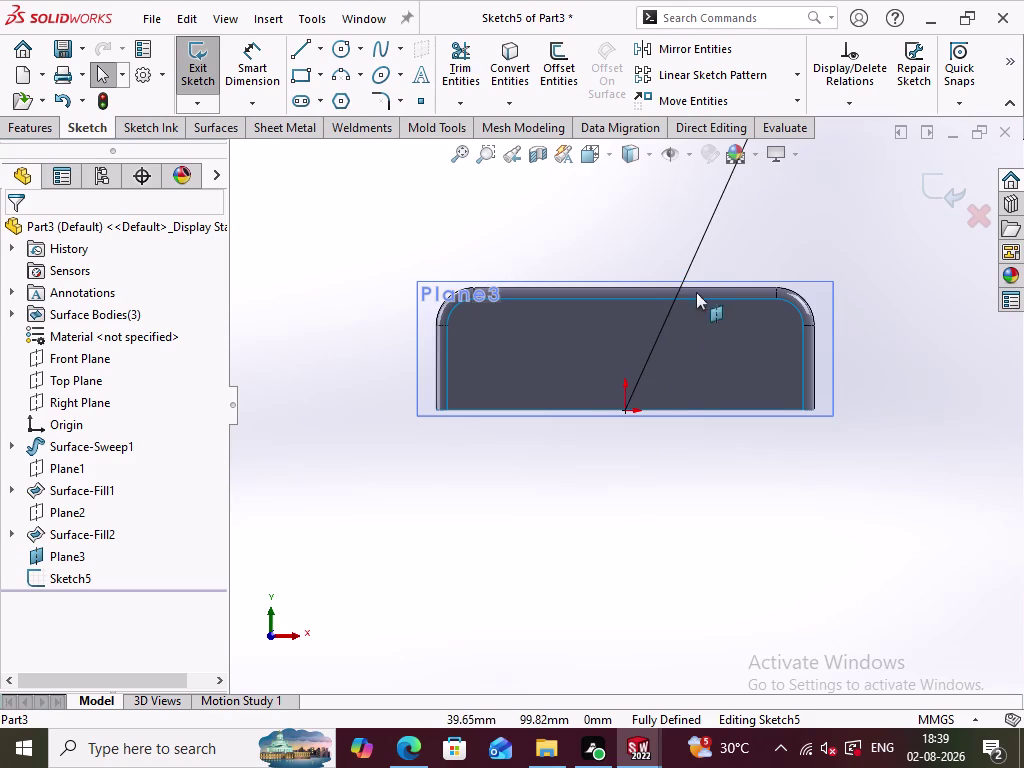
click(689, 455)
scroll(up, 3)
scroll(up, 3)
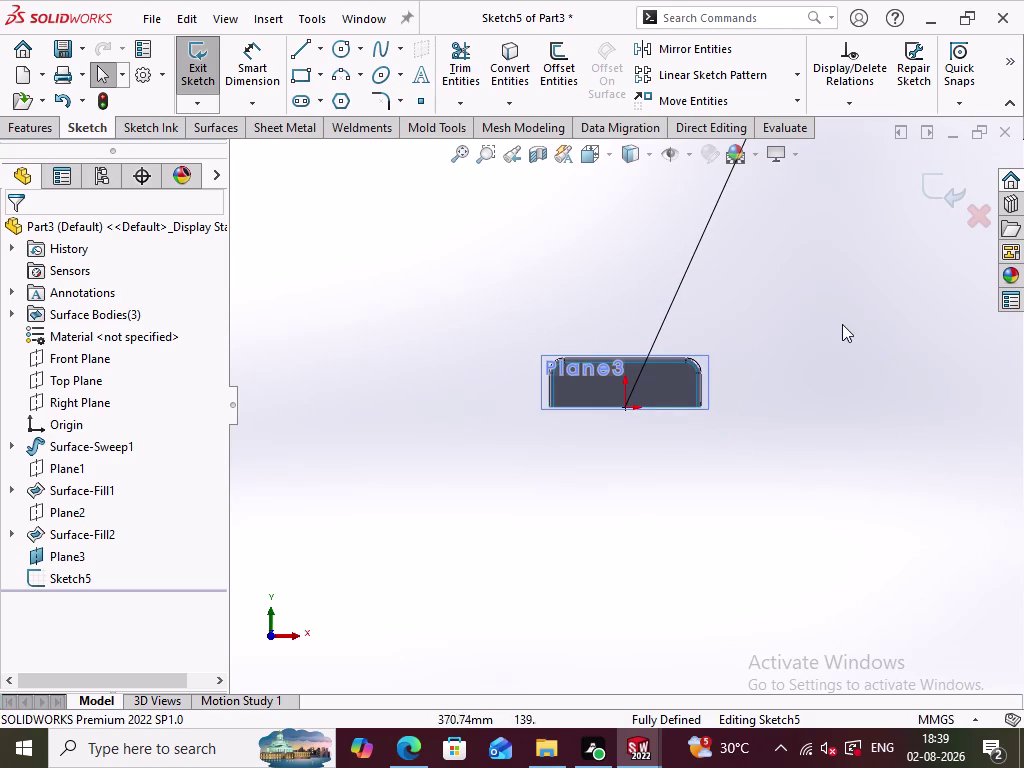
scroll(up, 3)
scroll(up, 3)
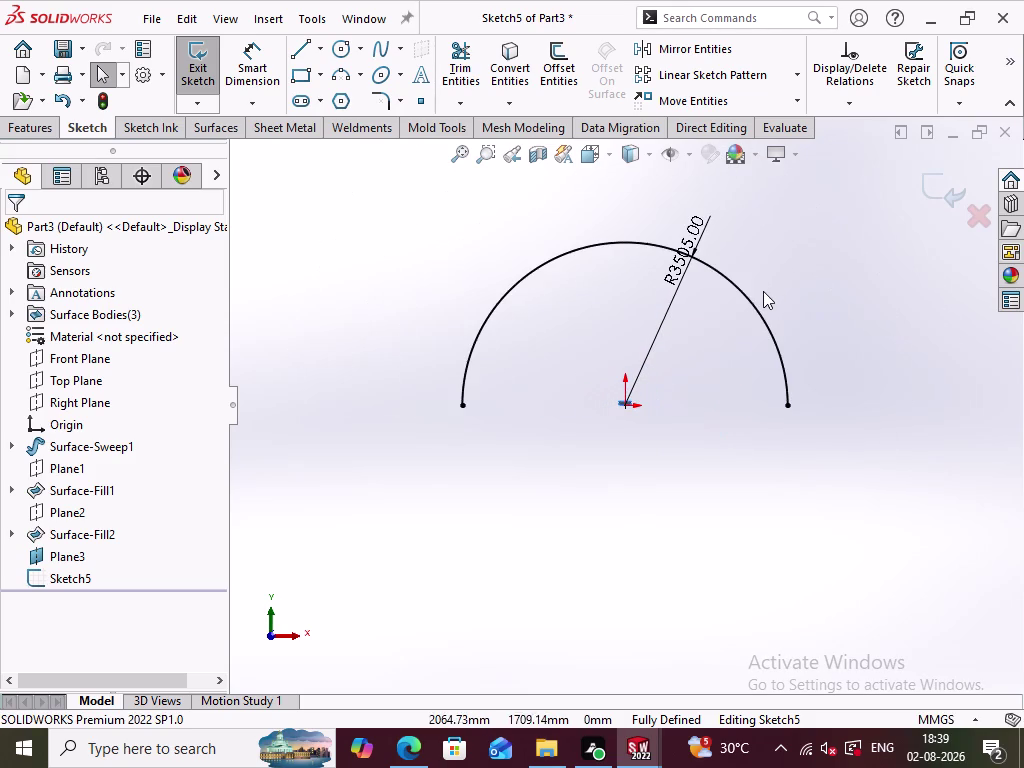
Re-enter the radius value 50 and exit Sketch5.
double_click(695, 241)
text(5)
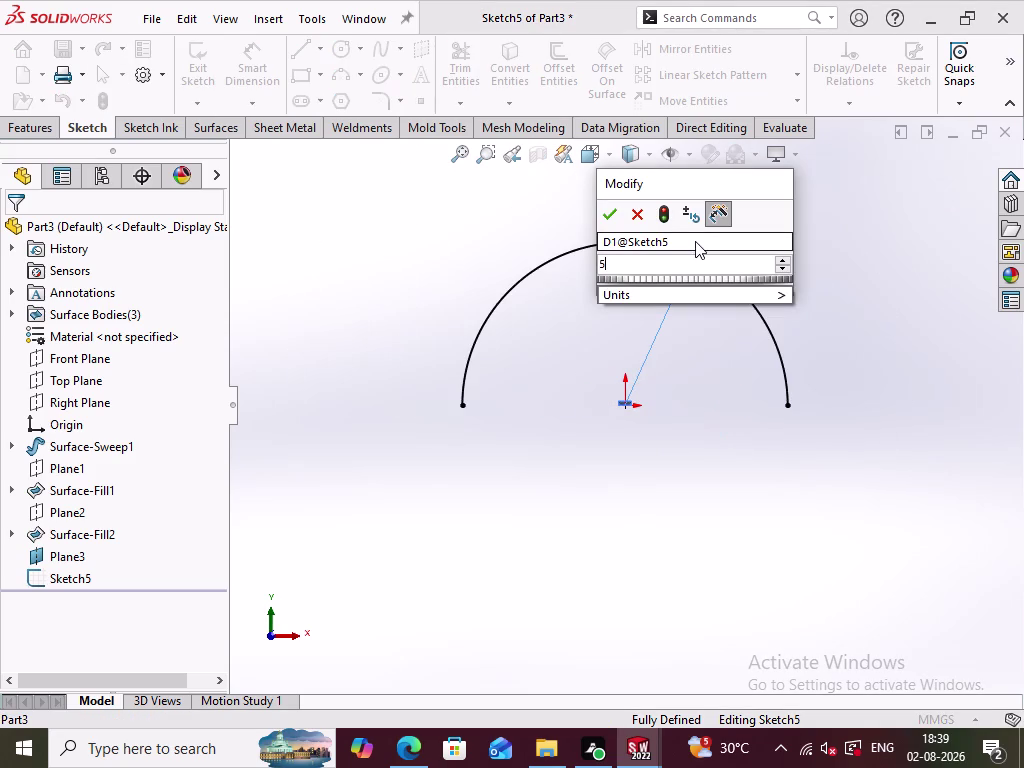
text(0)
key(Return)
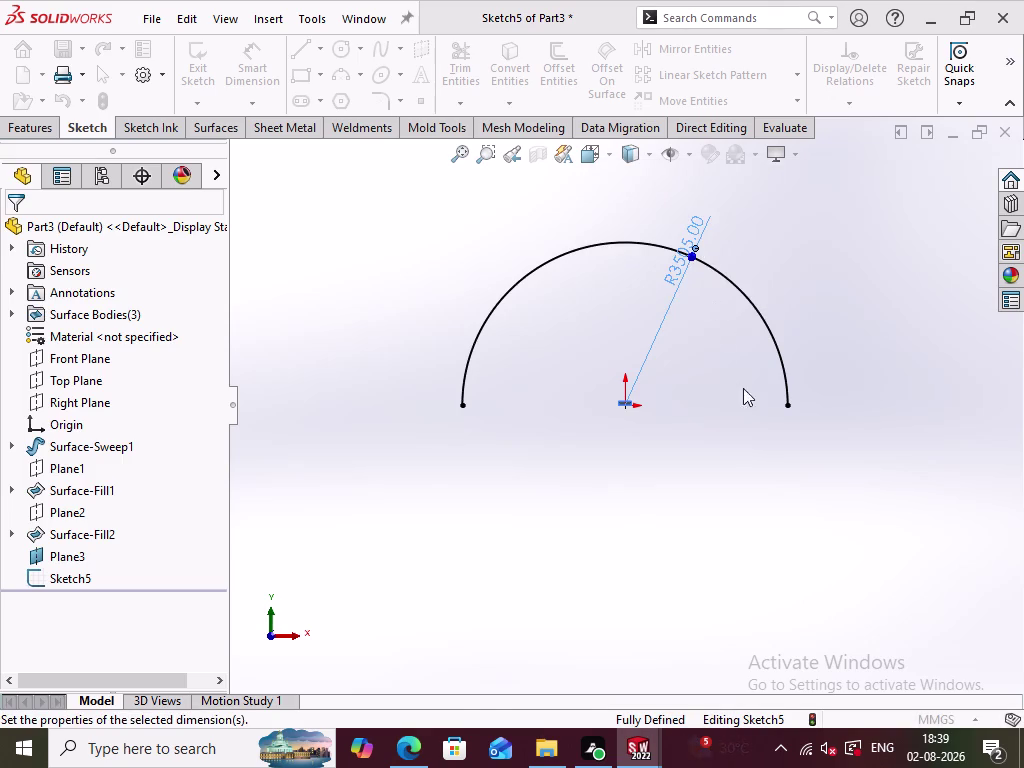
click(749, 480)
click(958, 196)
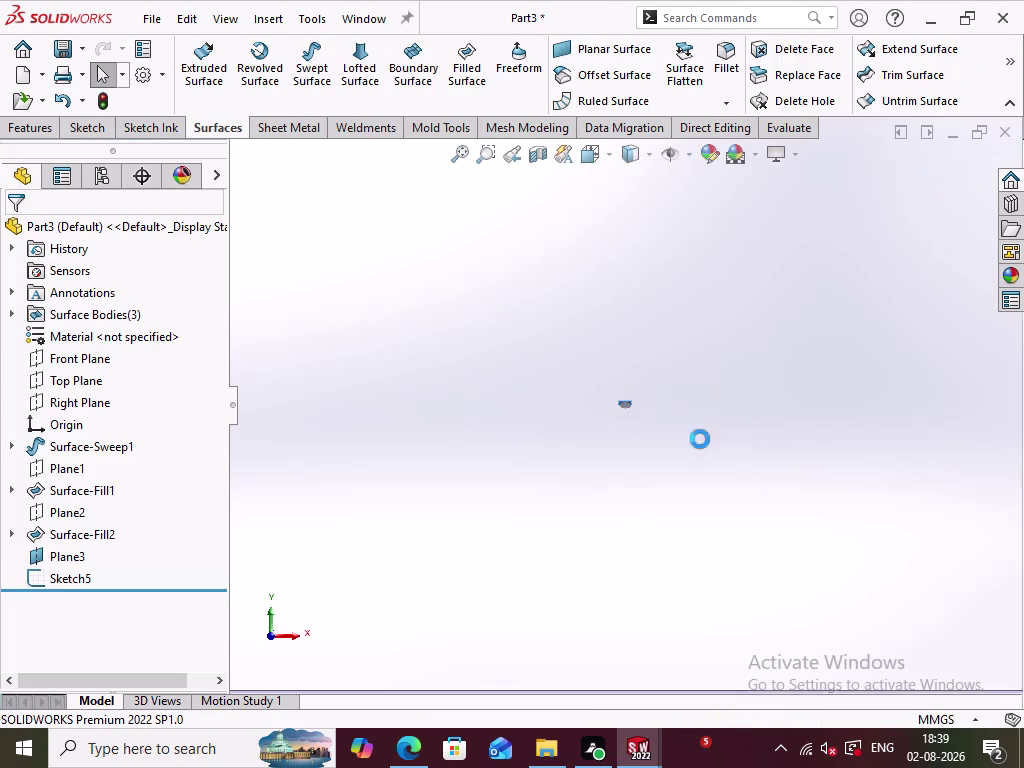
Face the front, start a sketch on Plane3, and draw a three-point semicircular arc.
key(ctrl+1)
click(628, 584)
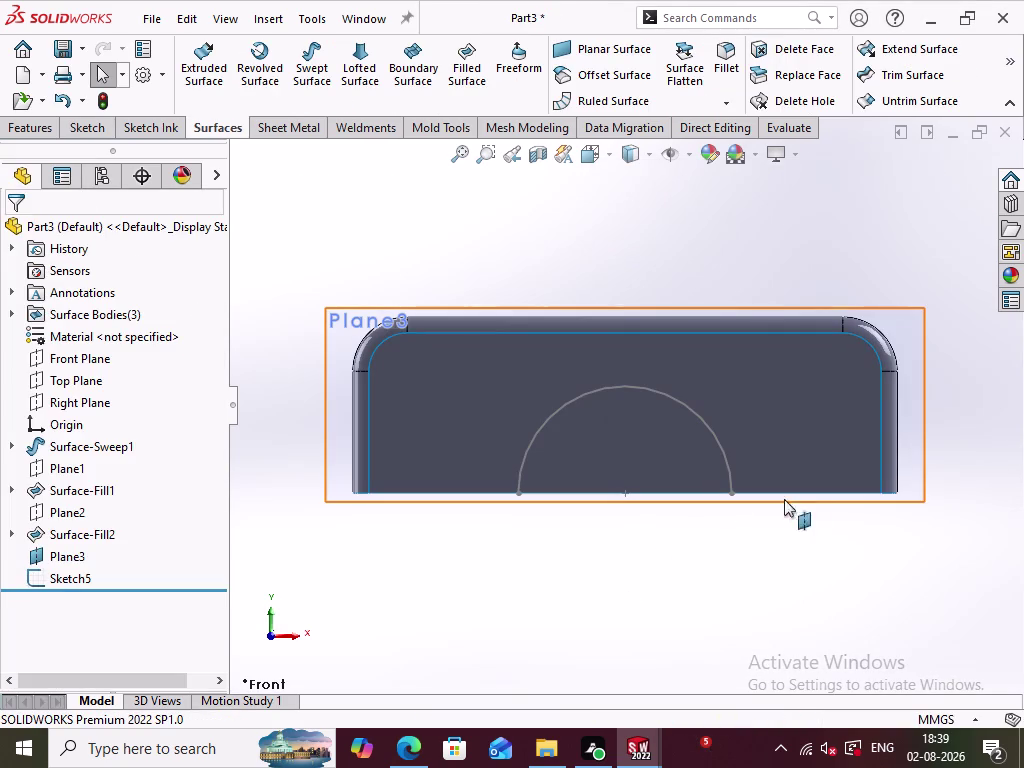
click(836, 498)
click(904, 446)
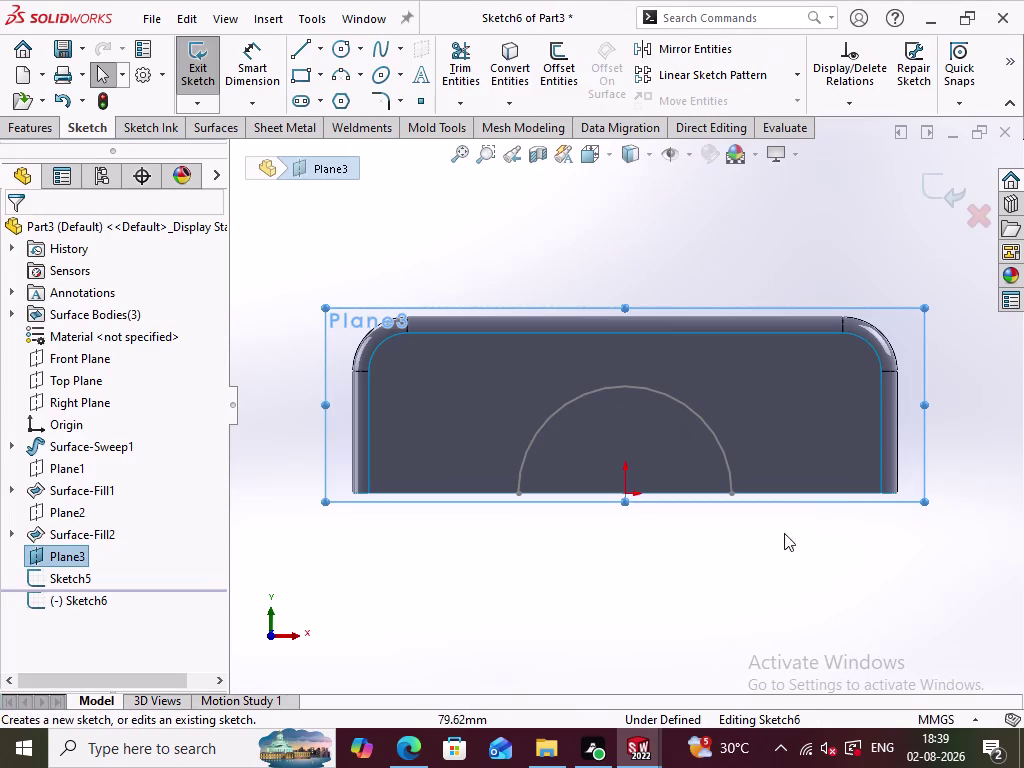
click(763, 546)
click(342, 72)
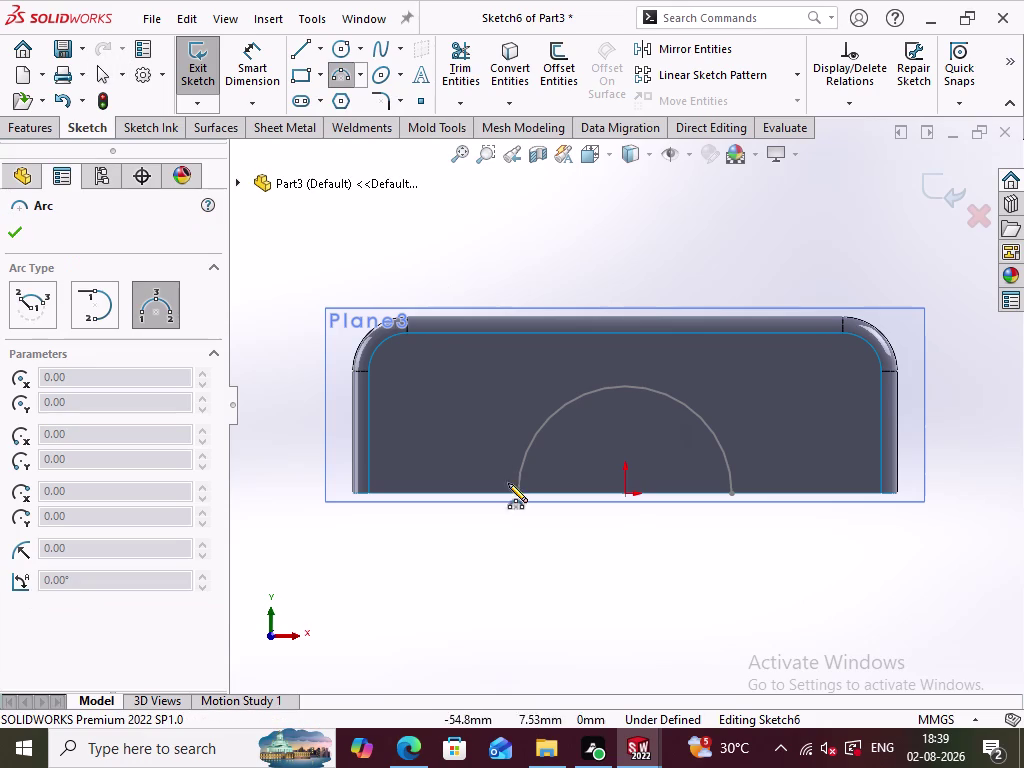
click(530, 493)
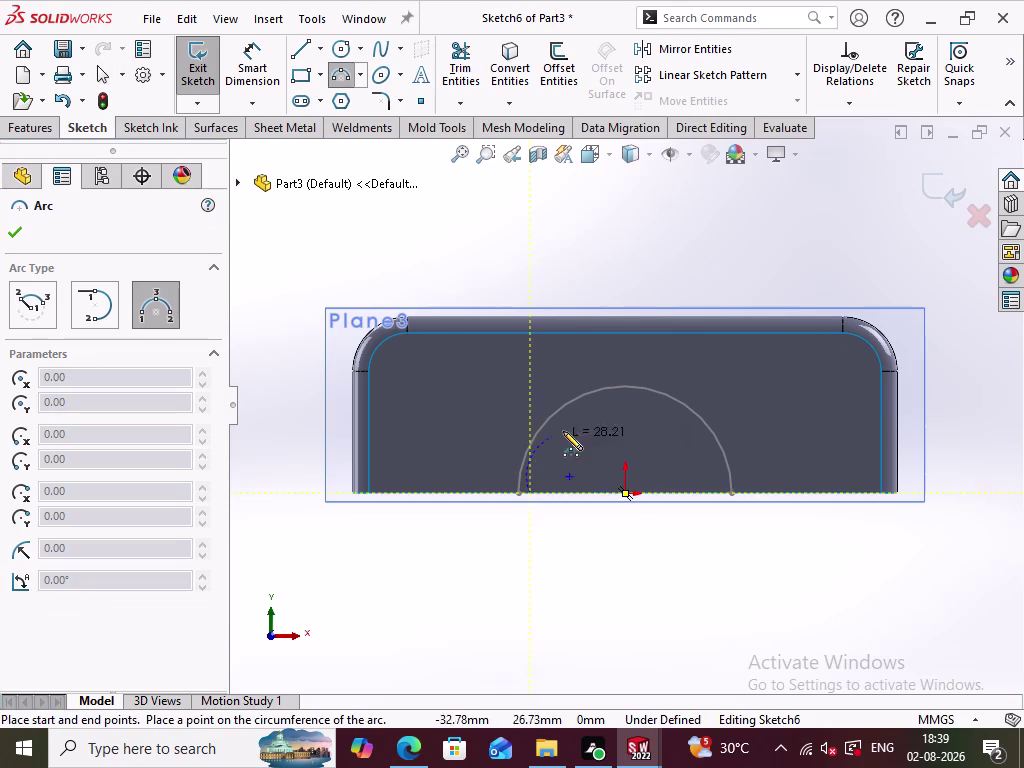
click(713, 490)
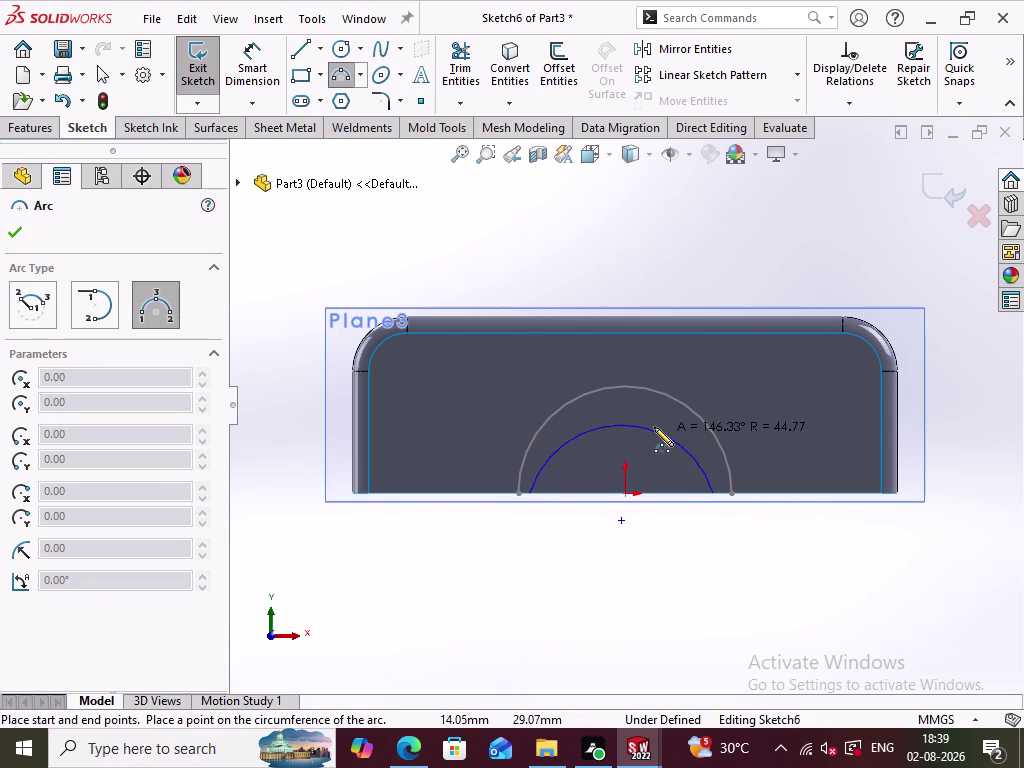
click(648, 419)
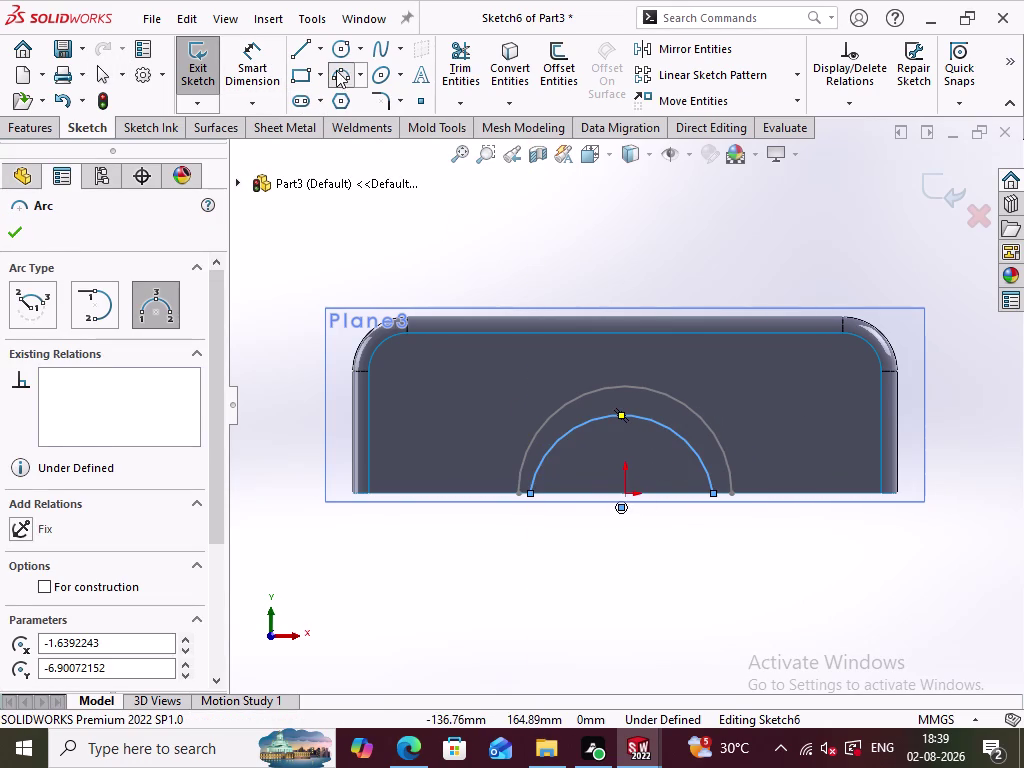
Make the new arc's centre coincident with the origin.
click(342, 69)
click(608, 550)
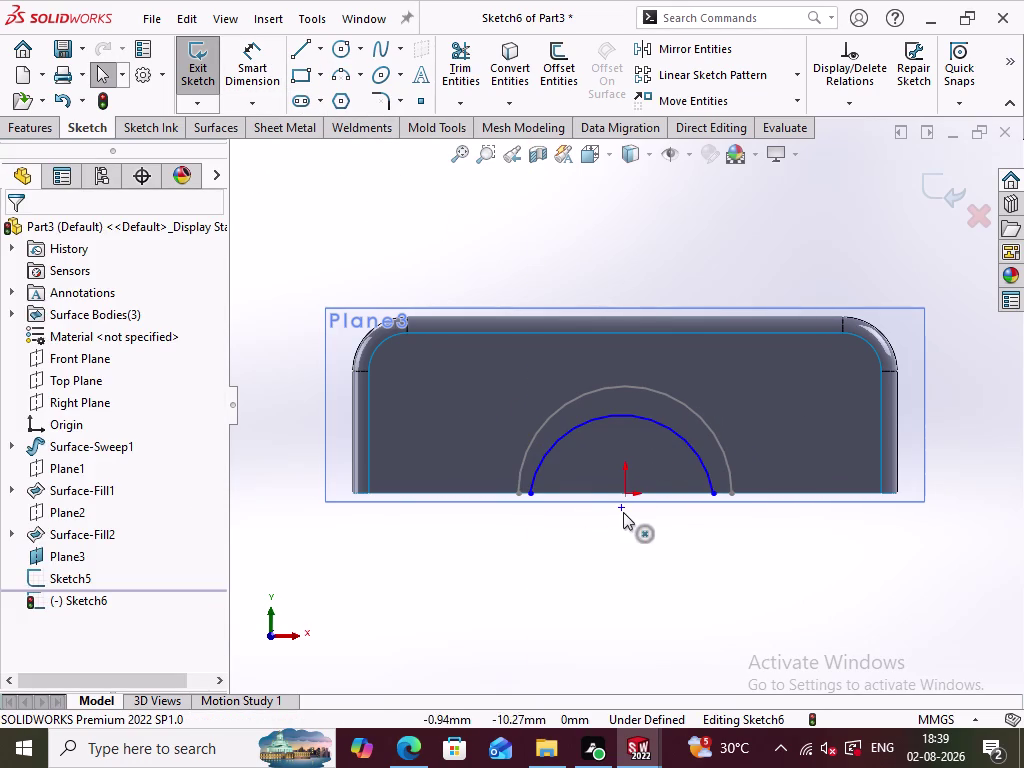
click(623, 512)
click(629, 491)
click(77, 598)
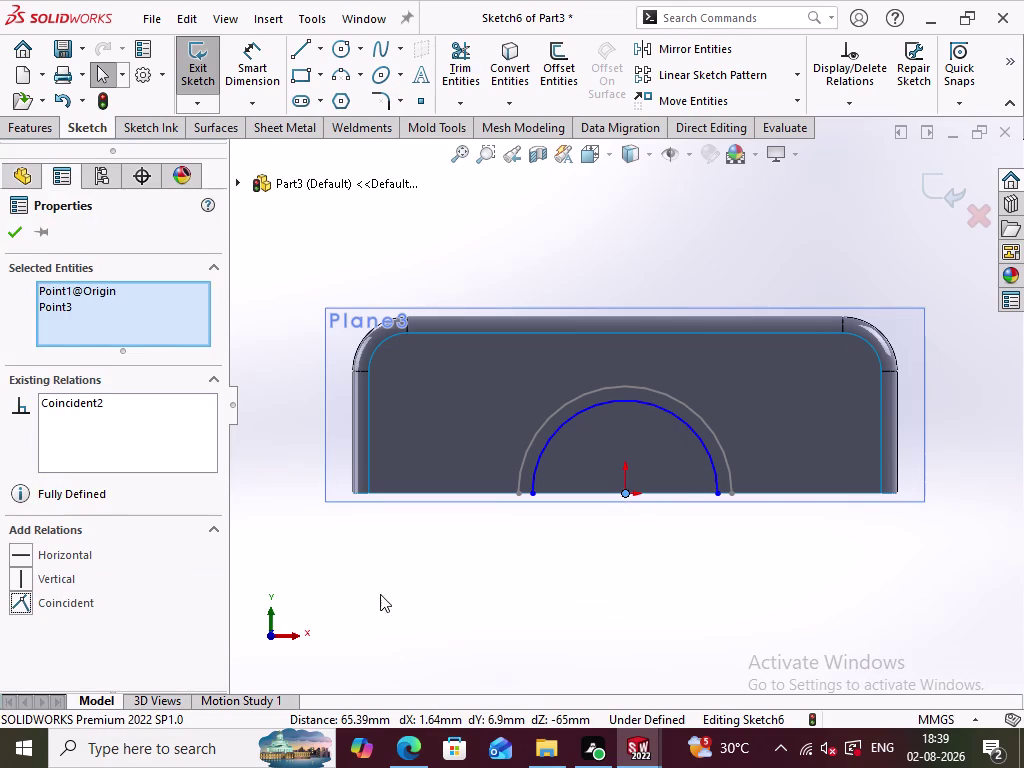
click(391, 594)
Dimension the new arc's radius to 35 mm.
click(251, 71)
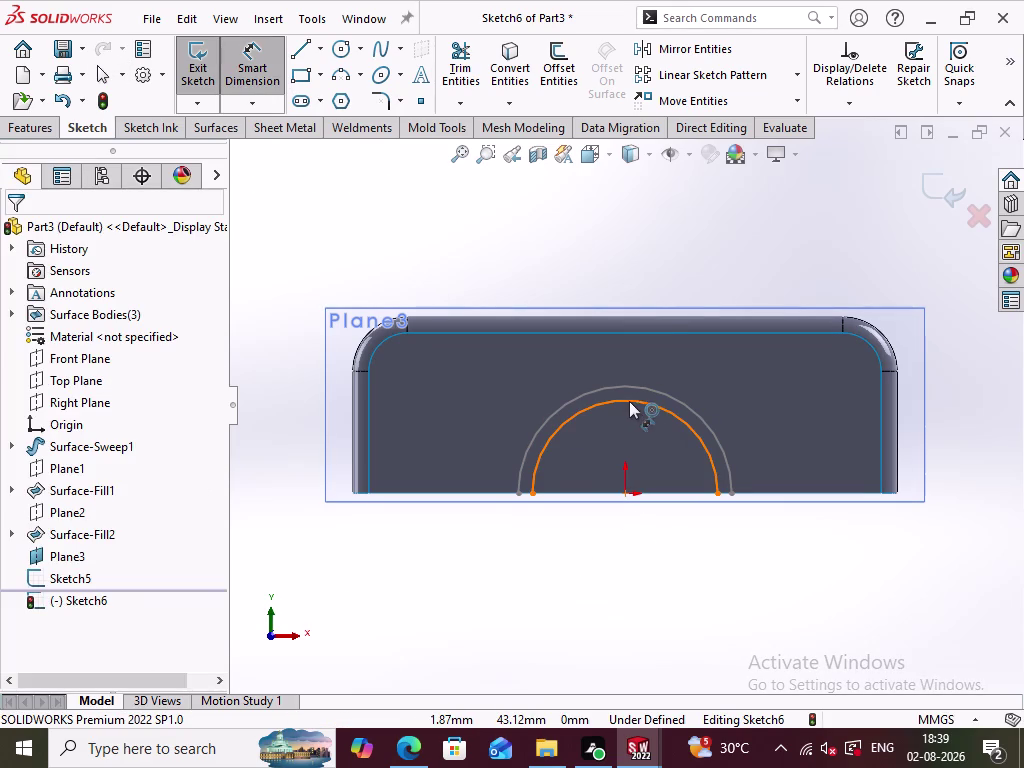
click(629, 401)
click(698, 366)
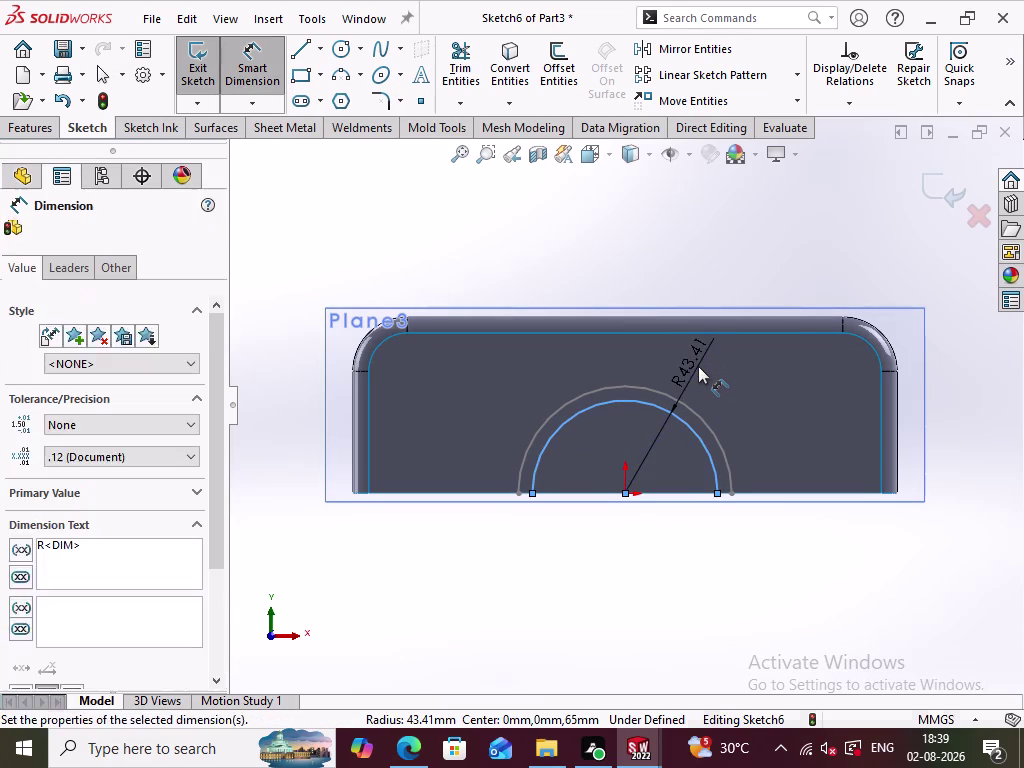
text(35)
key(Return)
click(632, 545)
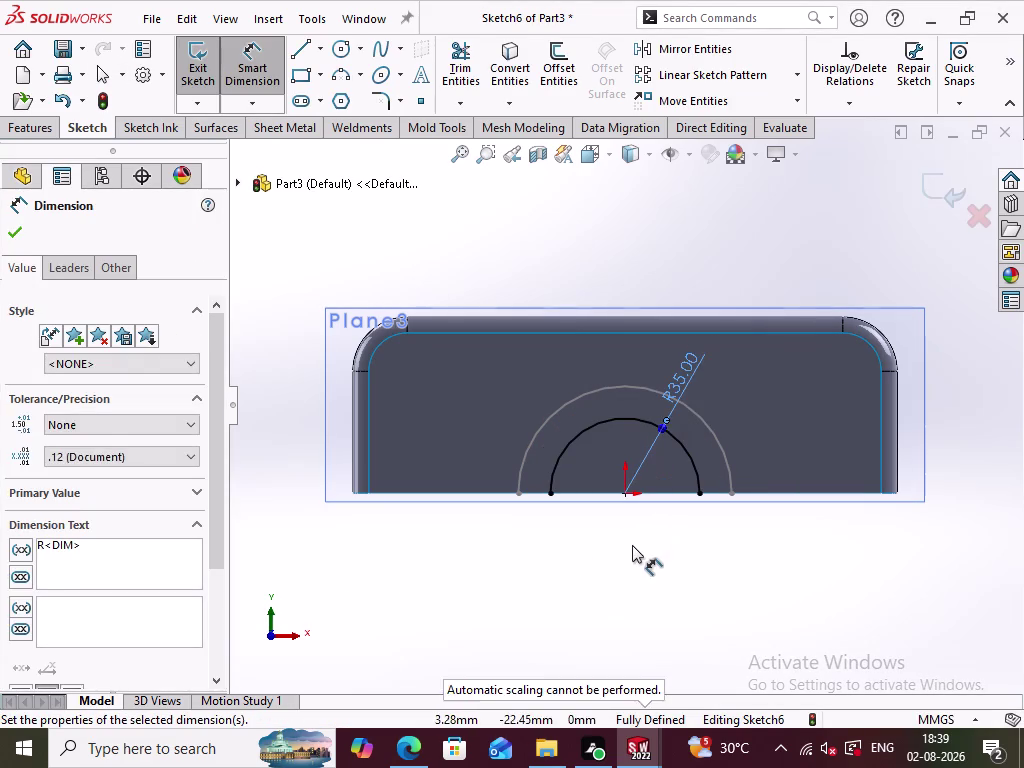
Orbit around the handle and bring up the options for leaving Sketch6.
click(944, 192)
click(956, 405)
middle_drag(874, 214, 787, 344)
click(842, 332)
right_click(581, 408)
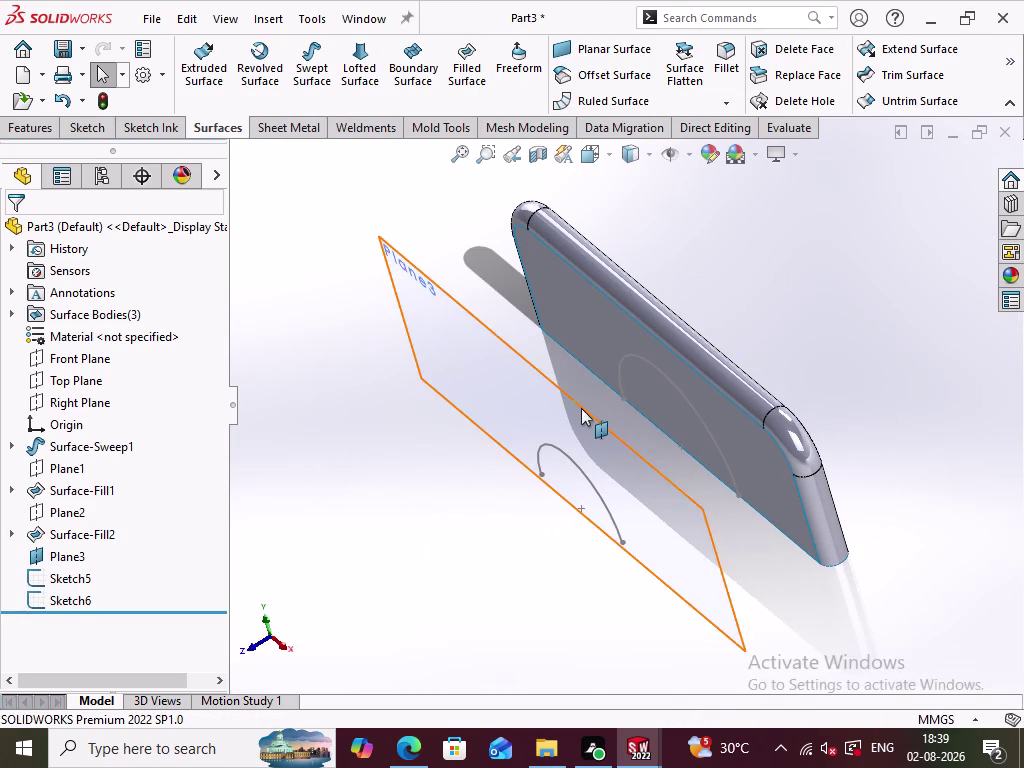
Close Sketch6 and orbit the view to see both arcs.
click(655, 294)
click(464, 522)
middle_drag(484, 523, 495, 472)
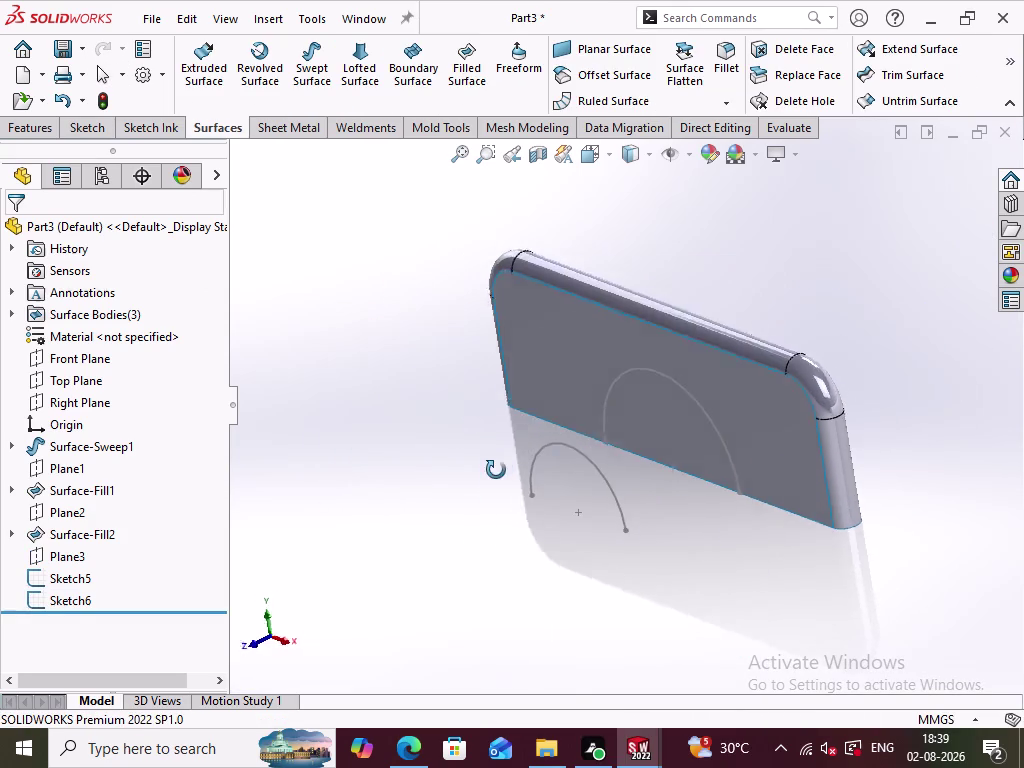
middle_drag(495, 472, 496, 490)
scroll(up, 3)
Loft a surface between the two semicircular arcs and orbit around the resulting tunnel.
click(356, 77)
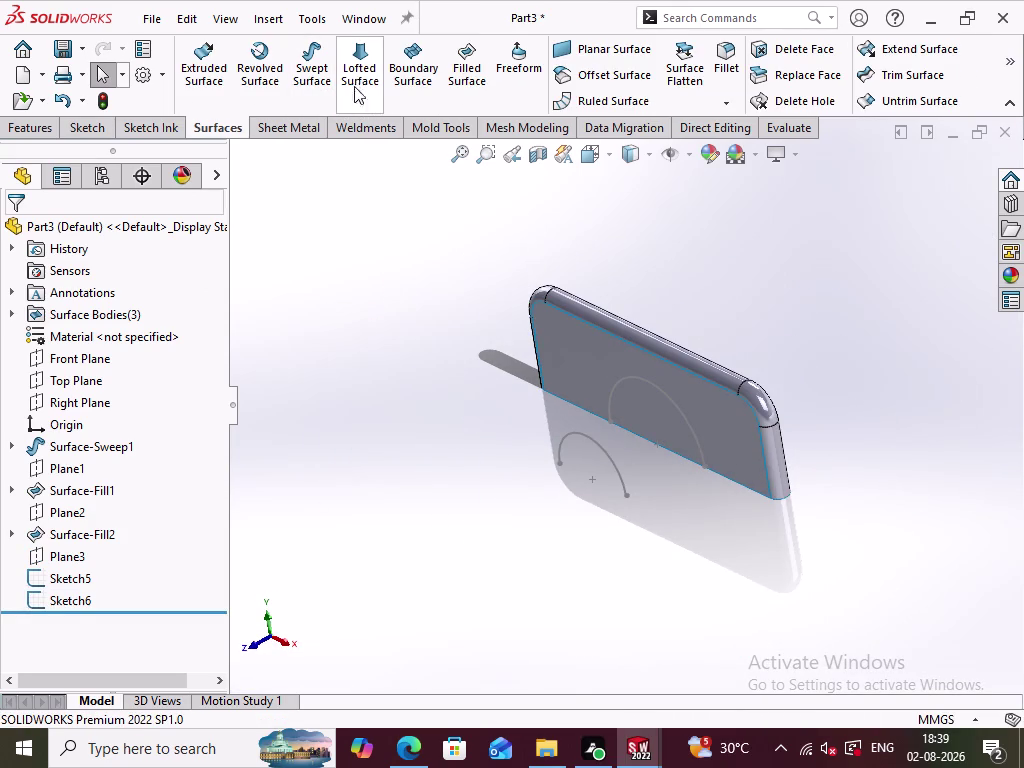
middle_drag(496, 561, 491, 589)
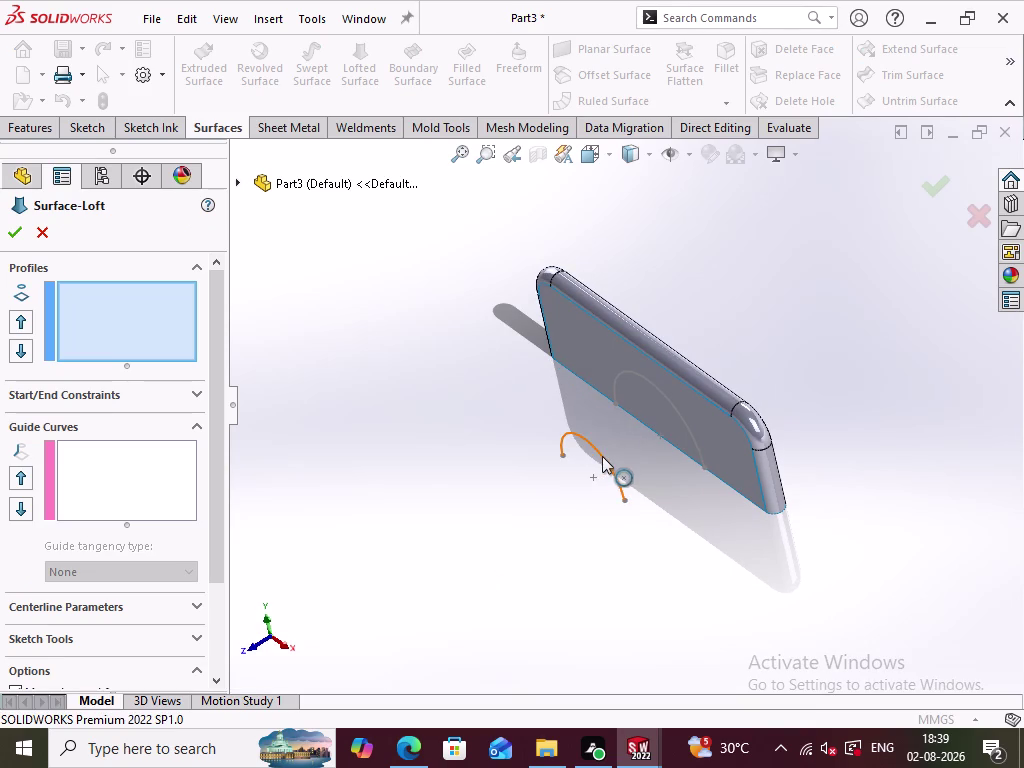
click(602, 456)
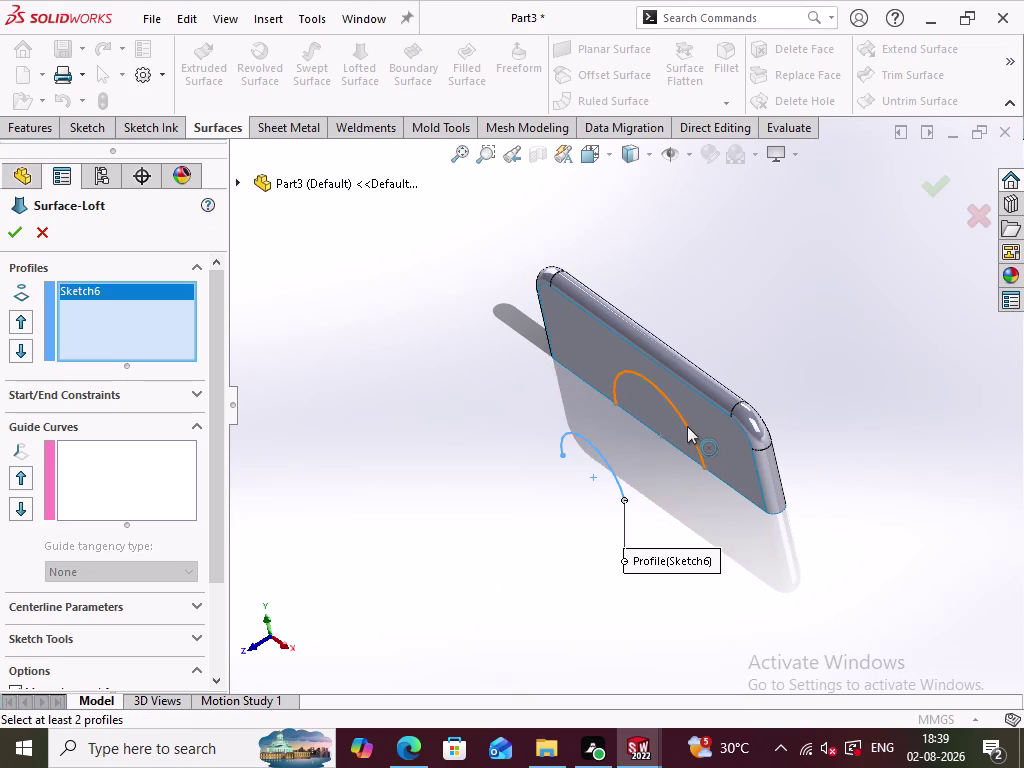
click(687, 426)
click(14, 239)
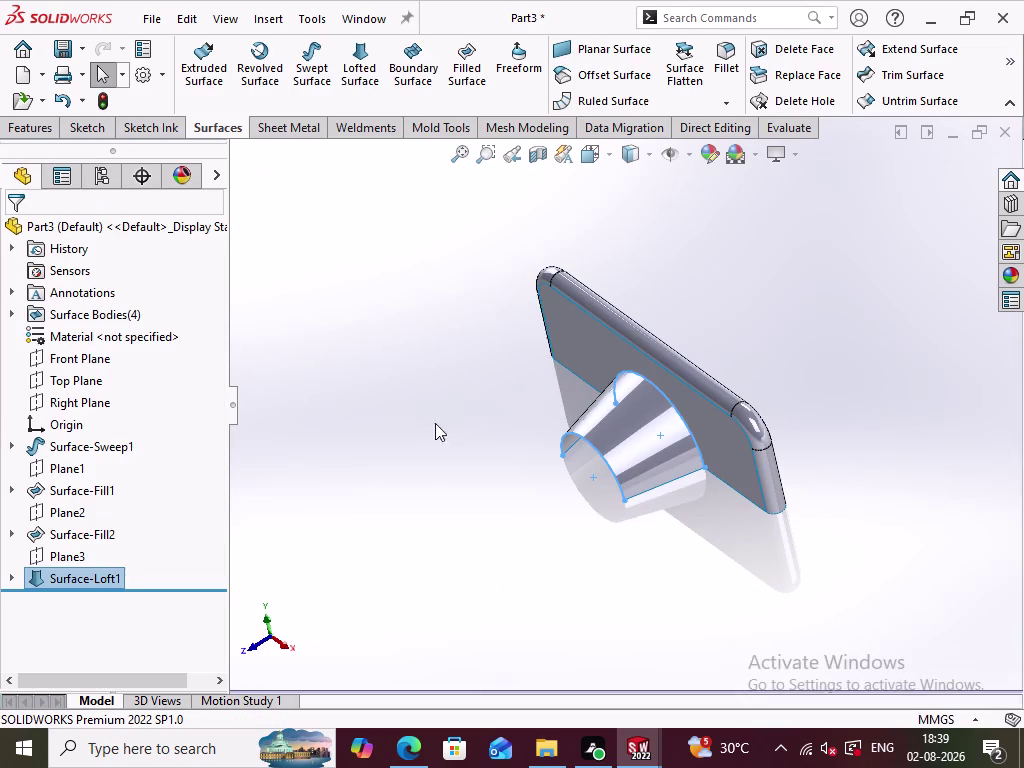
click(461, 455)
middle_drag(531, 565, 513, 462)
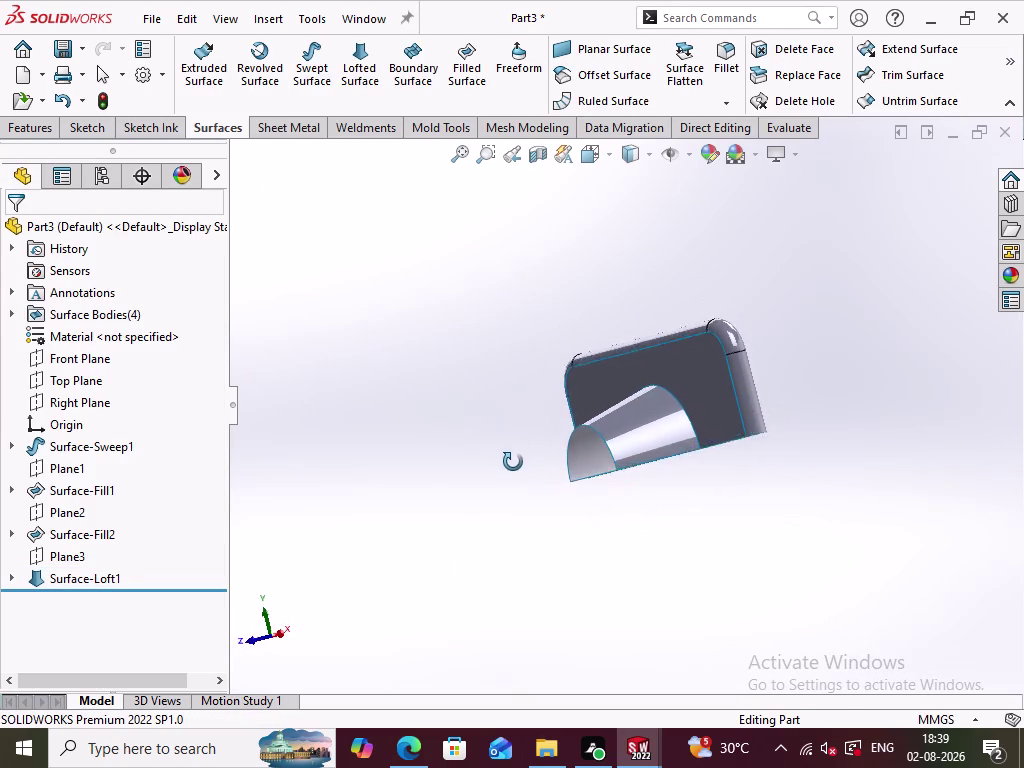
middle_drag(513, 462, 520, 472)
middle_drag(777, 569, 730, 599)
Select the Front Plane, show the Features tools, and start a Mirror feature.
click(714, 567)
click(78, 361)
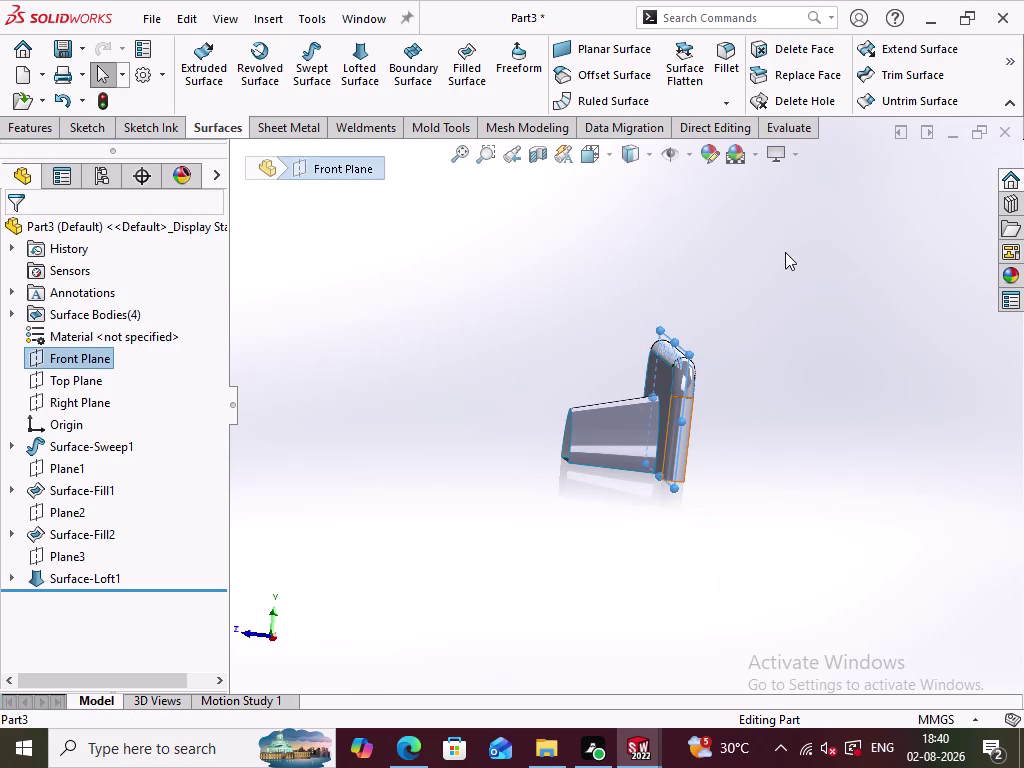
click(736, 105)
click(791, 286)
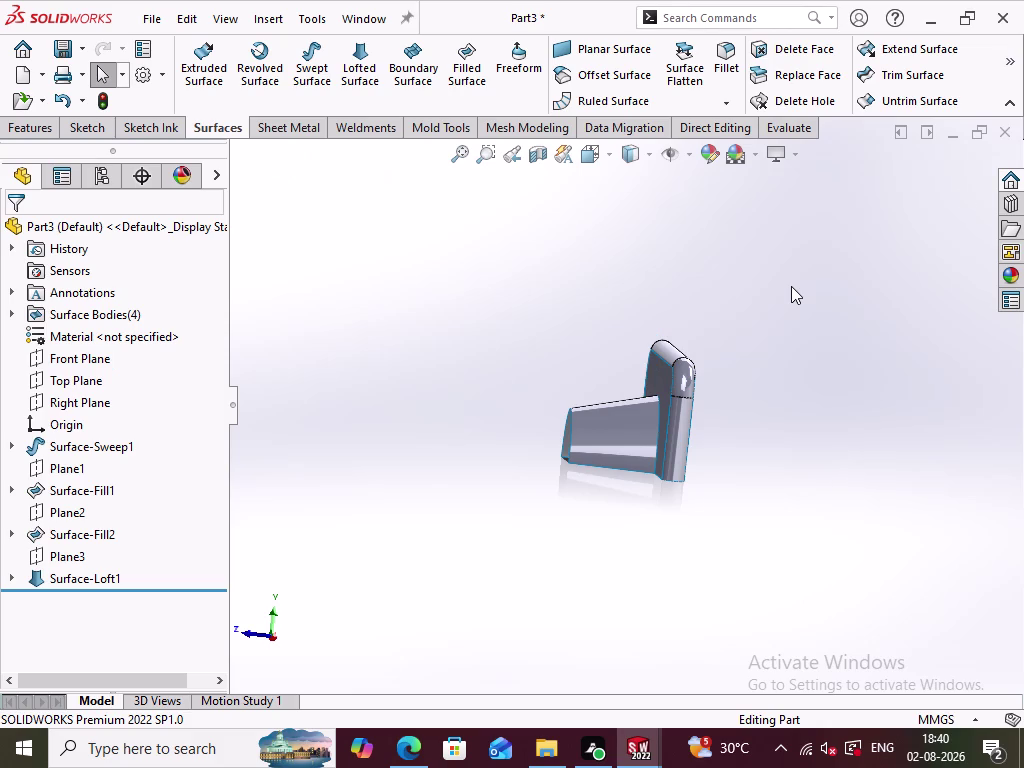
click(1014, 66)
click(835, 262)
click(38, 129)
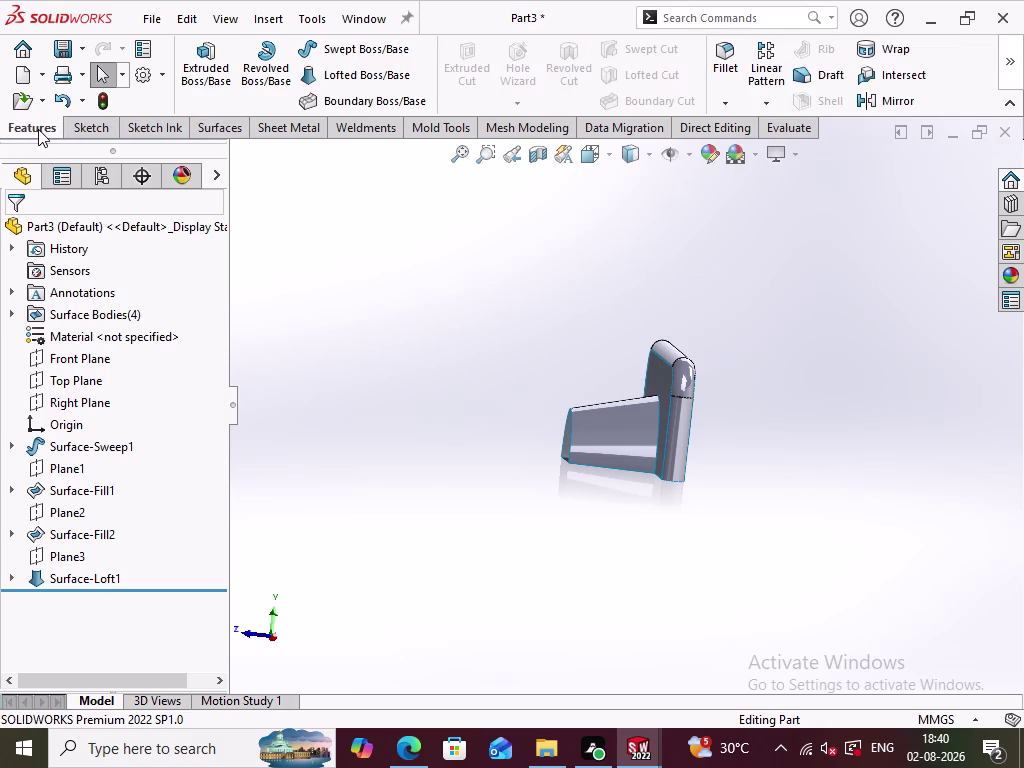
click(882, 93)
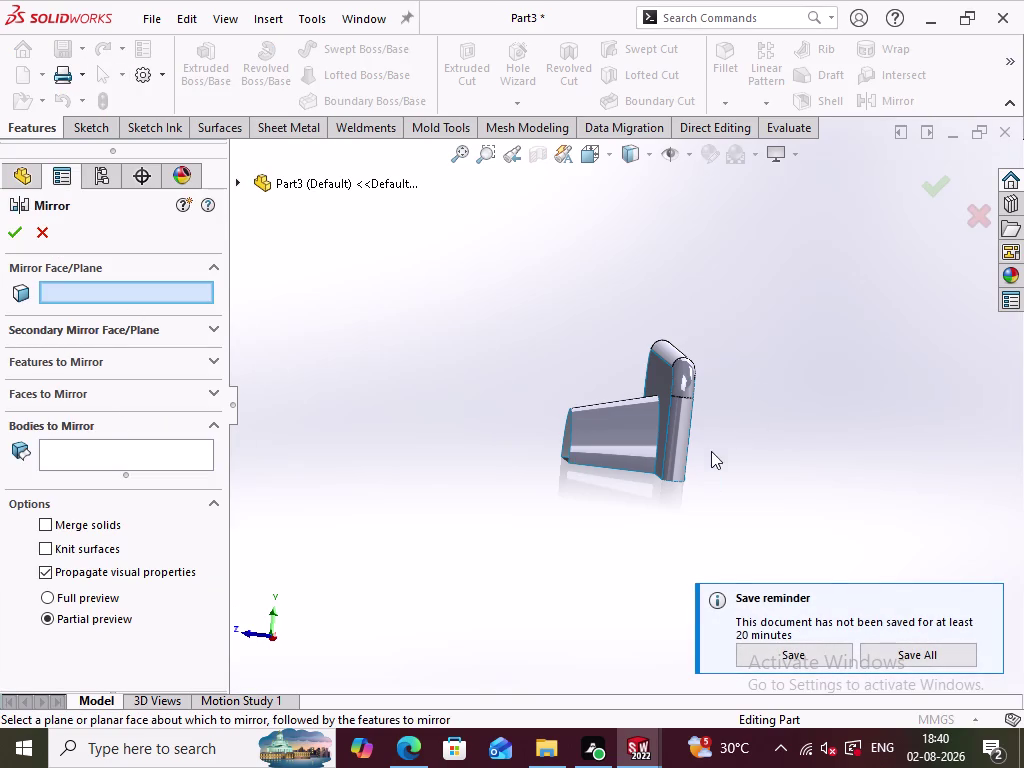
Mirror Surface-Loft1 across the Front Plane and orbit to view the mirrored tunnel.
click(611, 434)
click(588, 428)
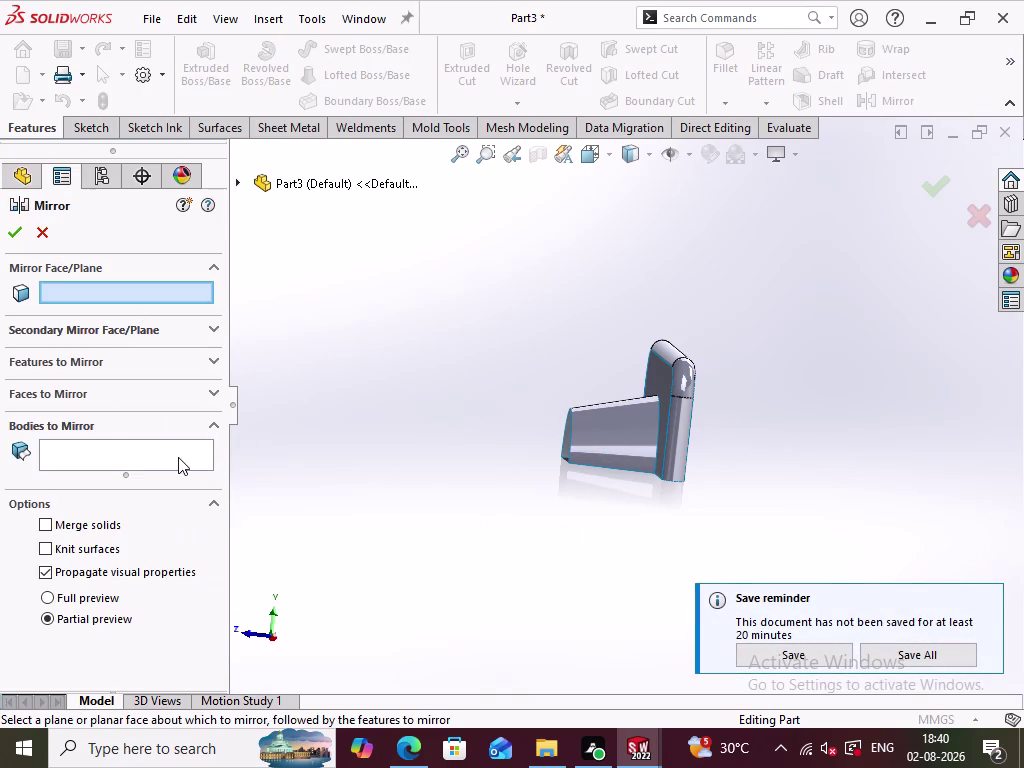
click(160, 456)
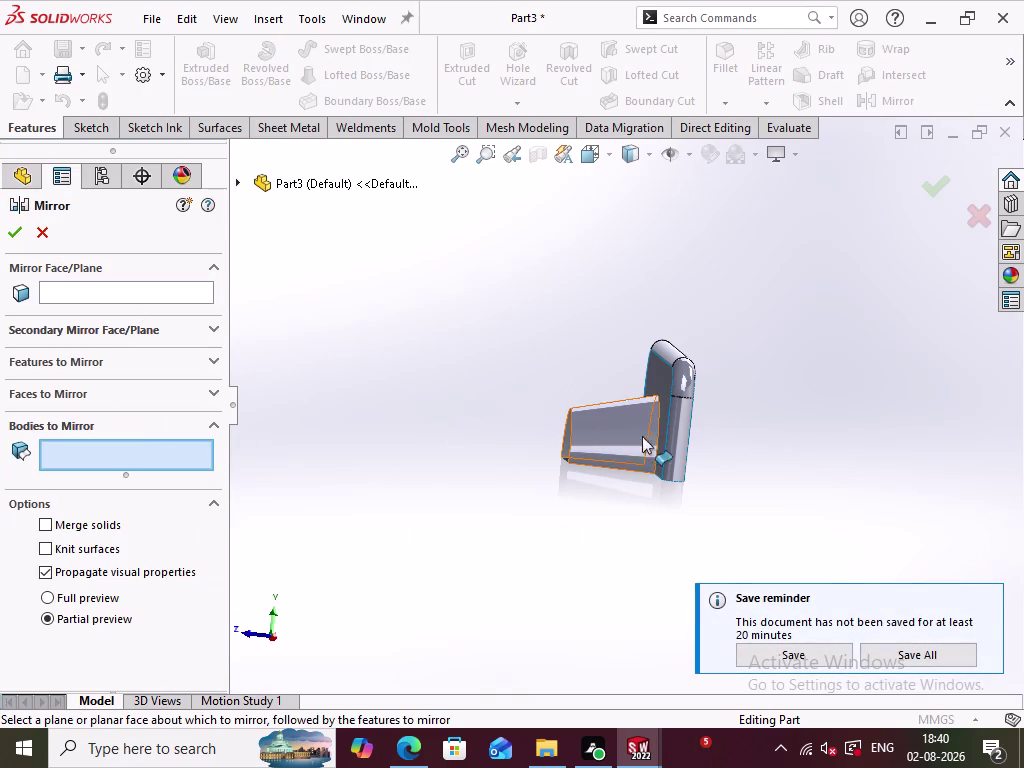
click(625, 441)
click(155, 295)
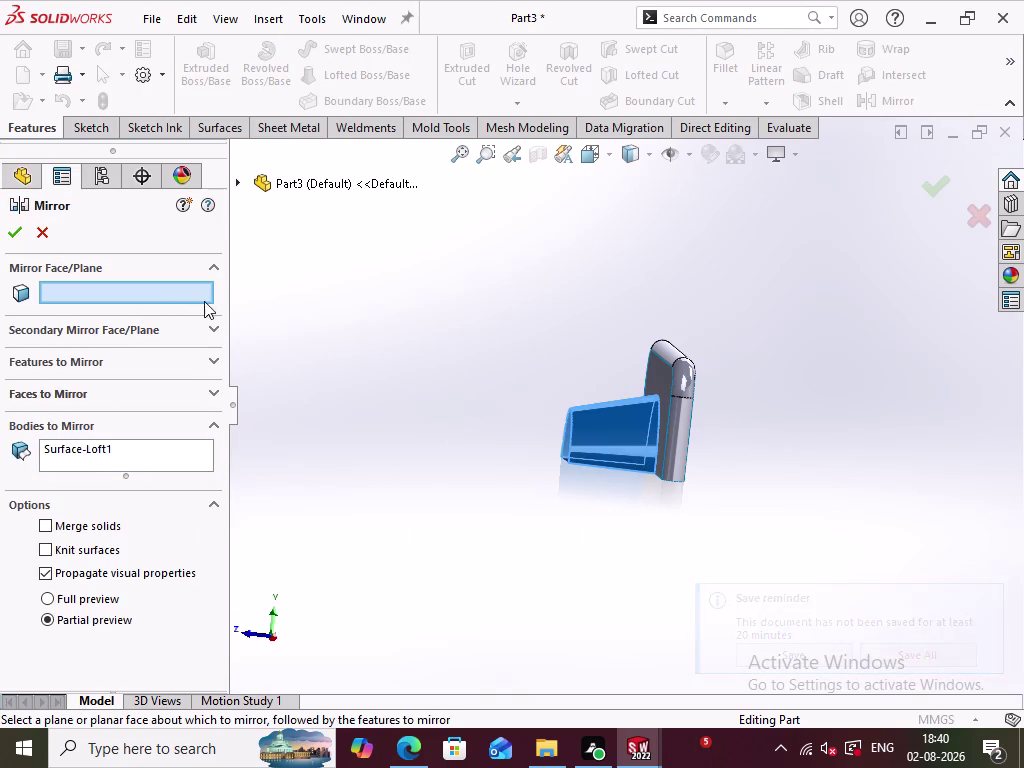
click(236, 182)
click(327, 318)
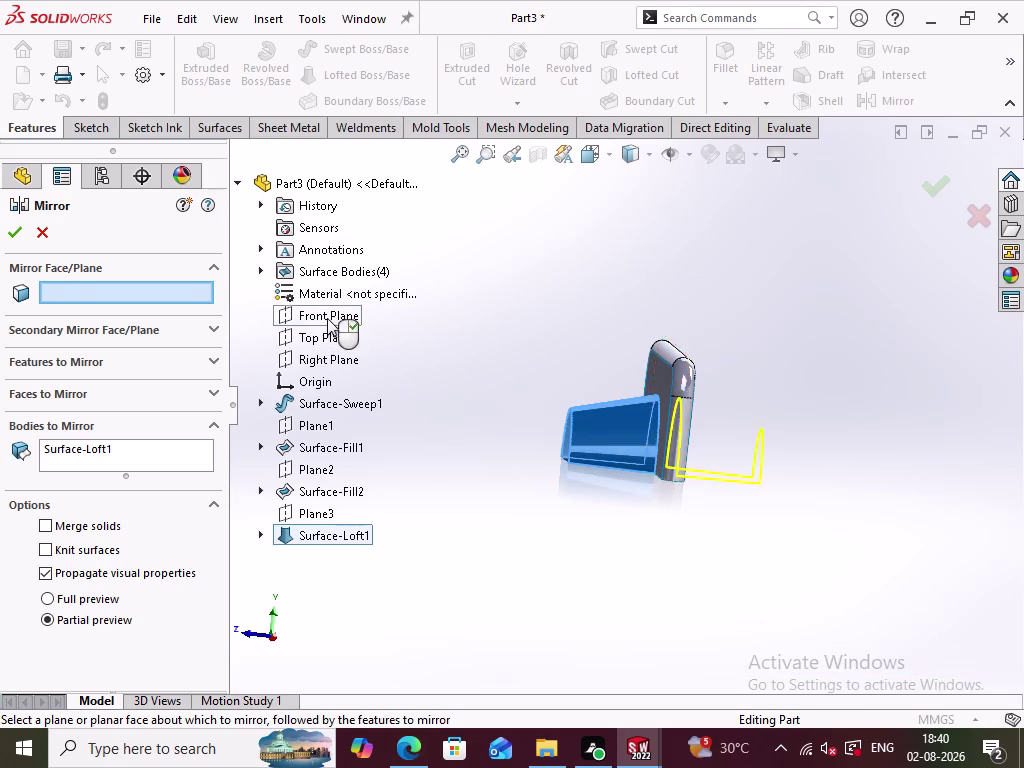
middle_drag(506, 541, 489, 550)
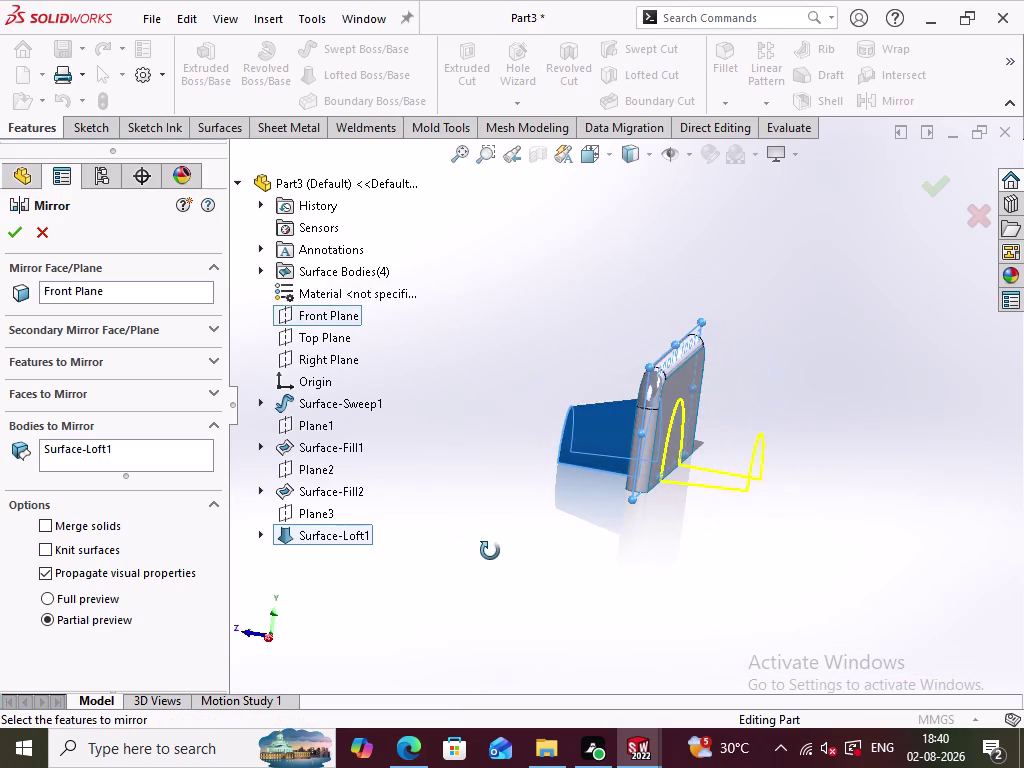
middle_drag(489, 550, 490, 551)
click(14, 227)
middle_drag(495, 480, 644, 391)
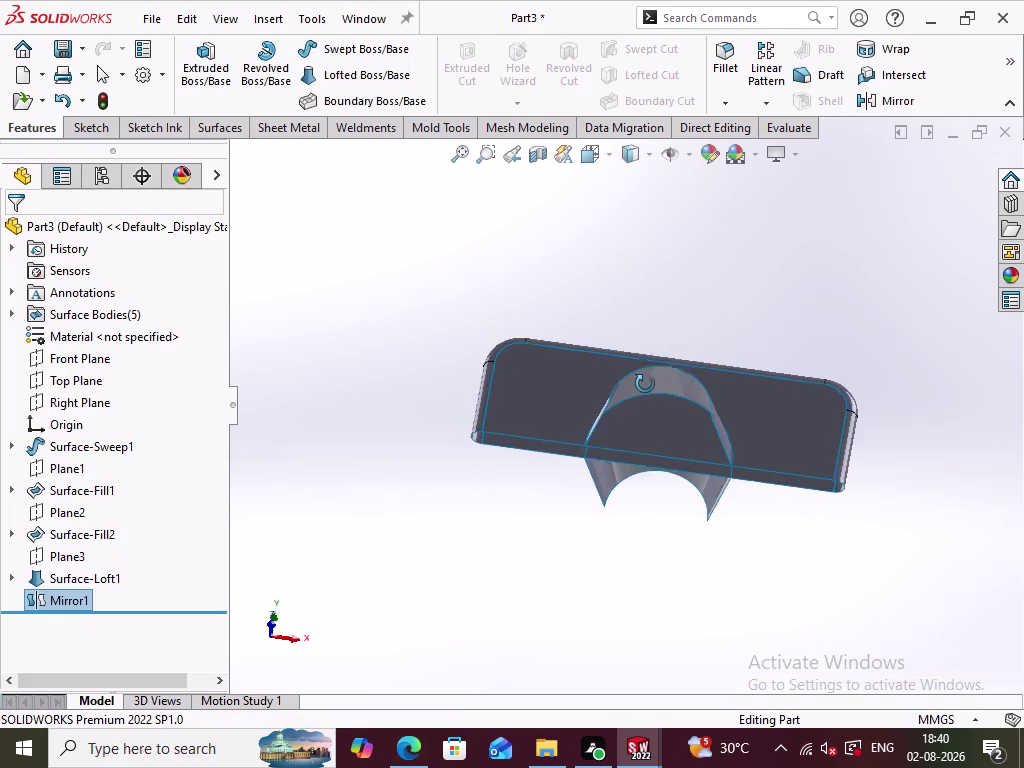
middle_drag(644, 391, 656, 394)
click(638, 511)
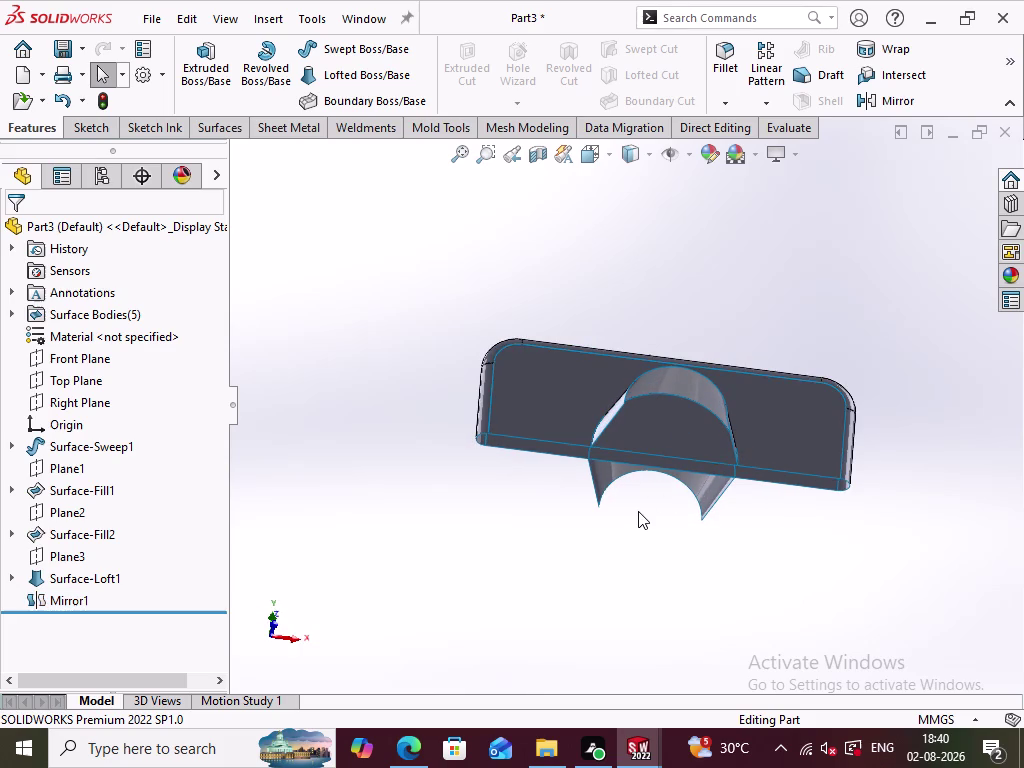
middle_drag(643, 511, 560, 517)
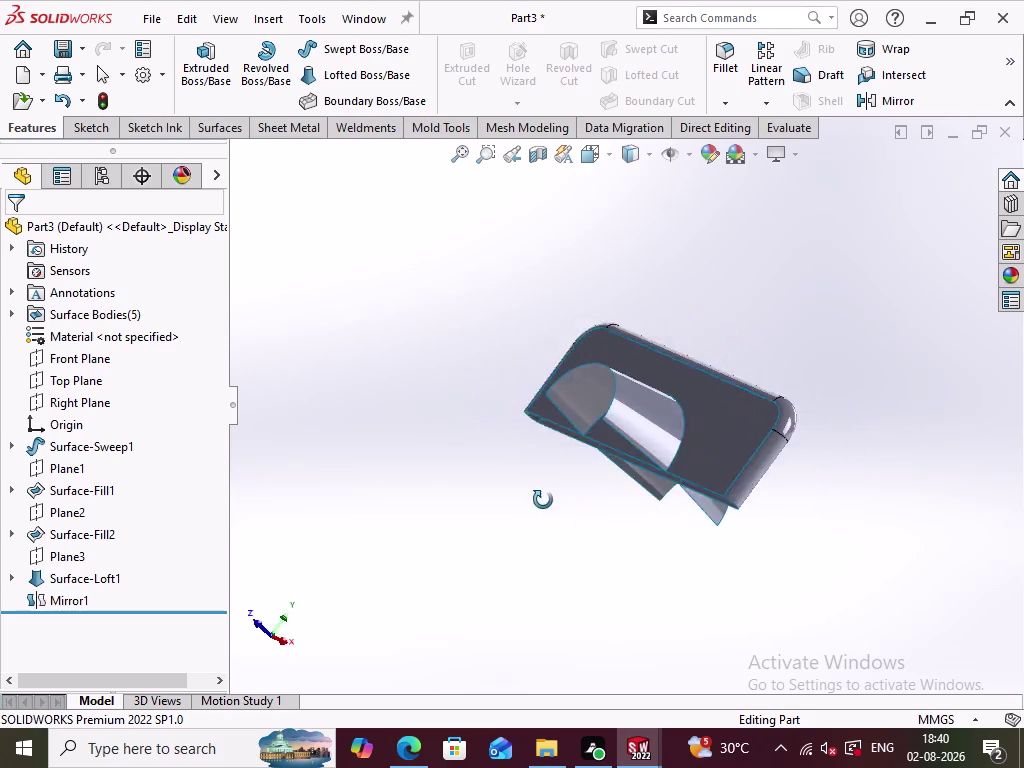
middle_drag(560, 517, 577, 618)
middle_drag(594, 598, 662, 611)
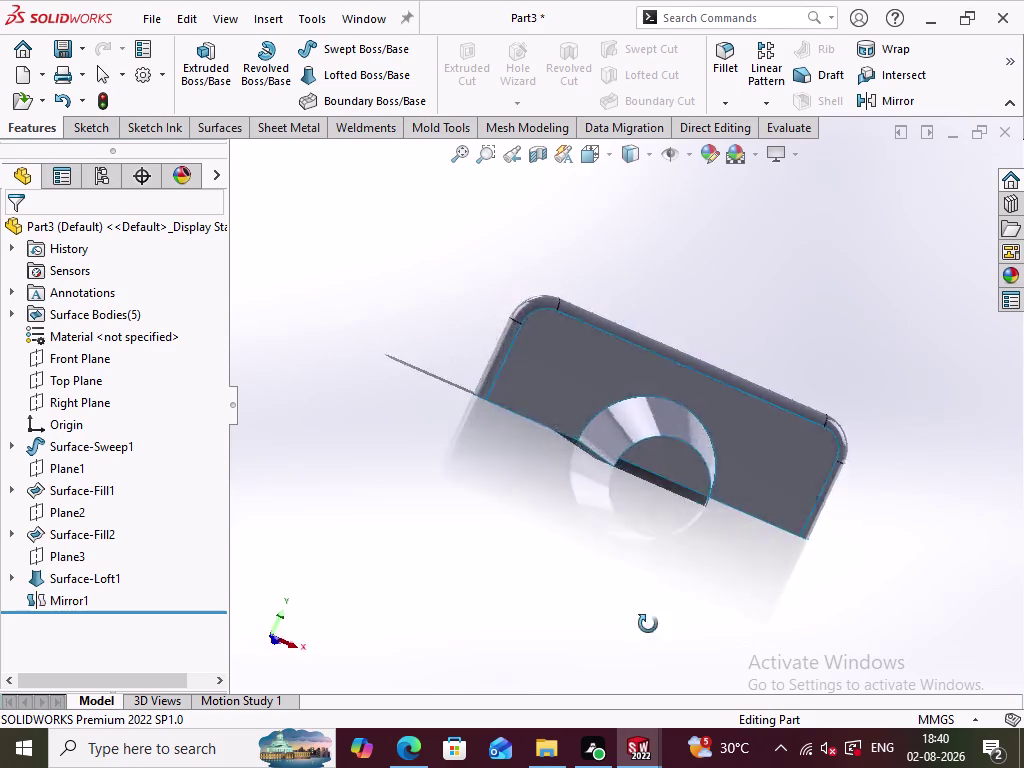
middle_drag(662, 611, 458, 595)
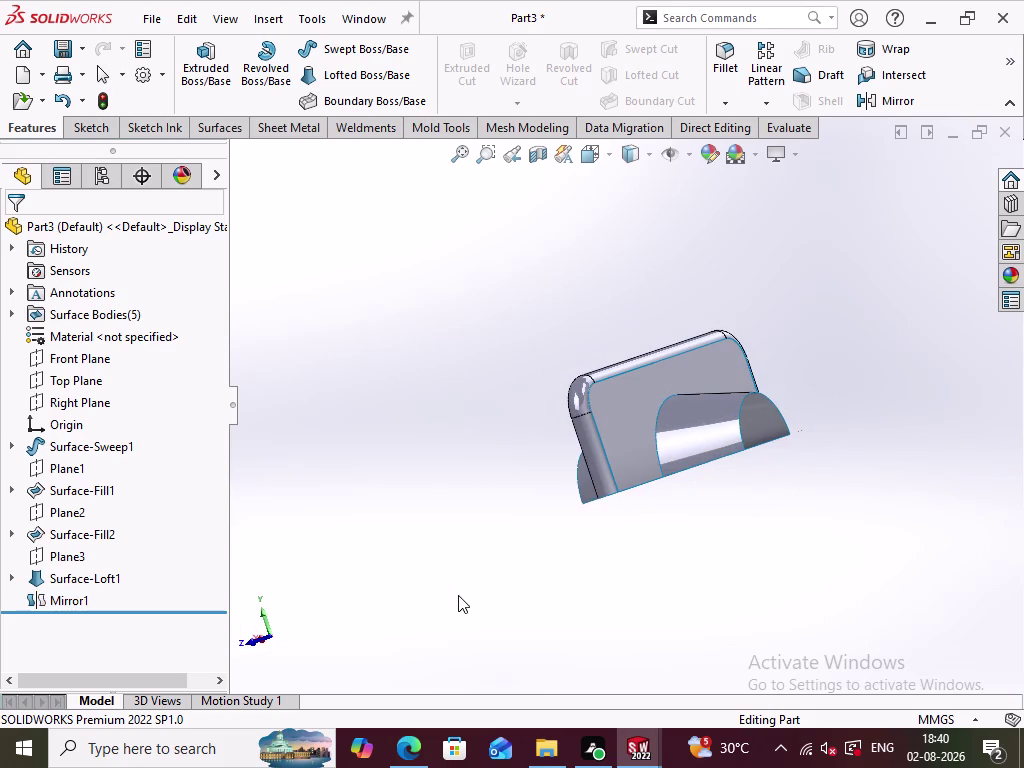
middle_drag(704, 545, 591, 569)
scroll(up, 3)
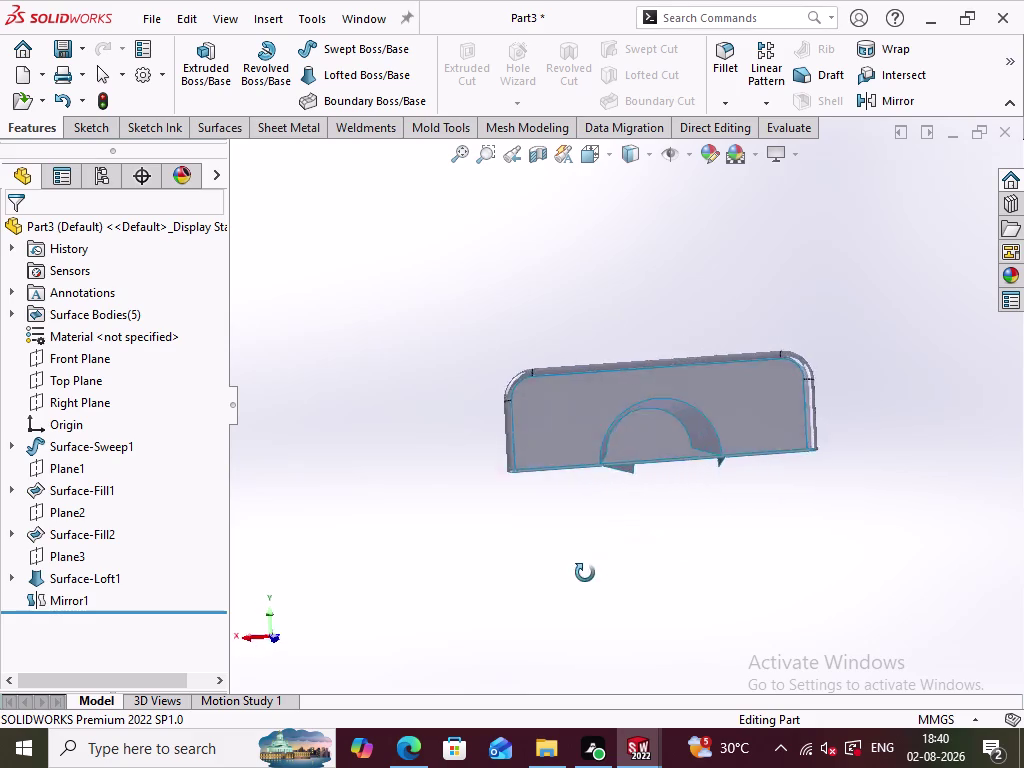
middle_drag(591, 569, 514, 605)
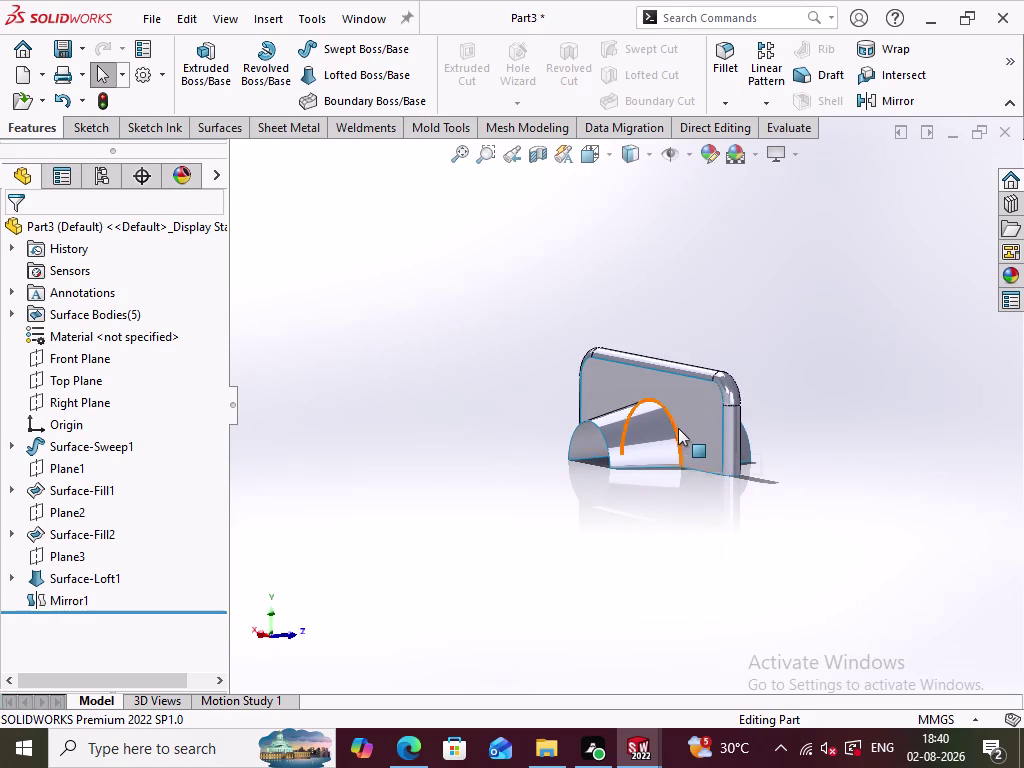
right_click(673, 426)
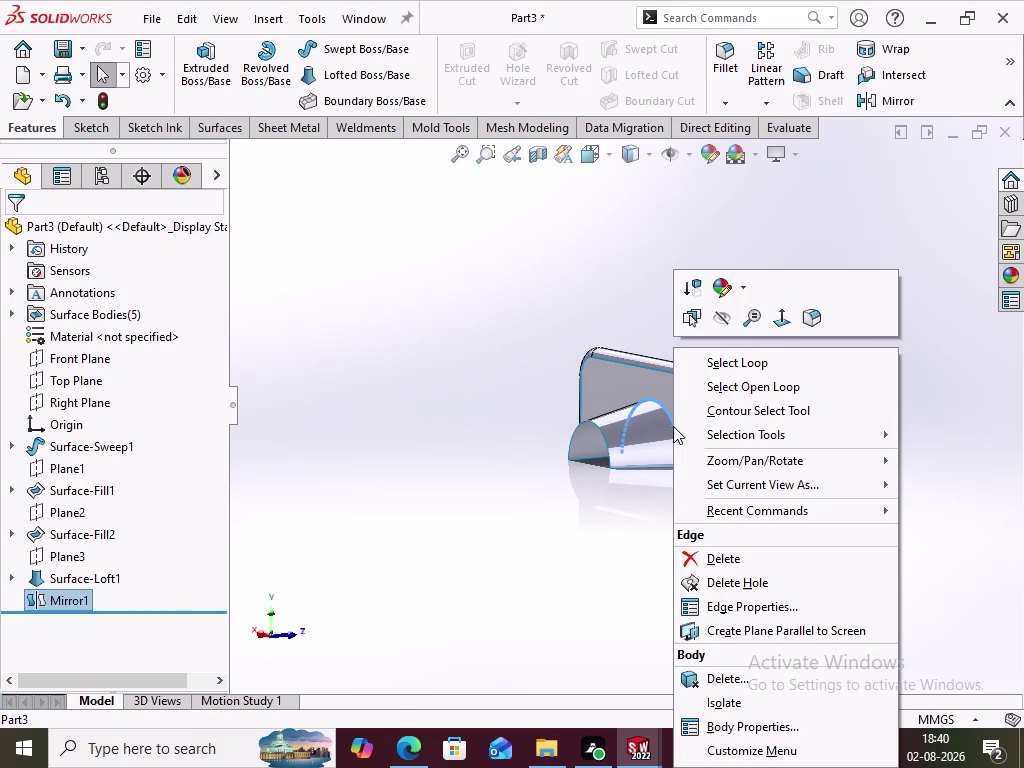
click(813, 324)
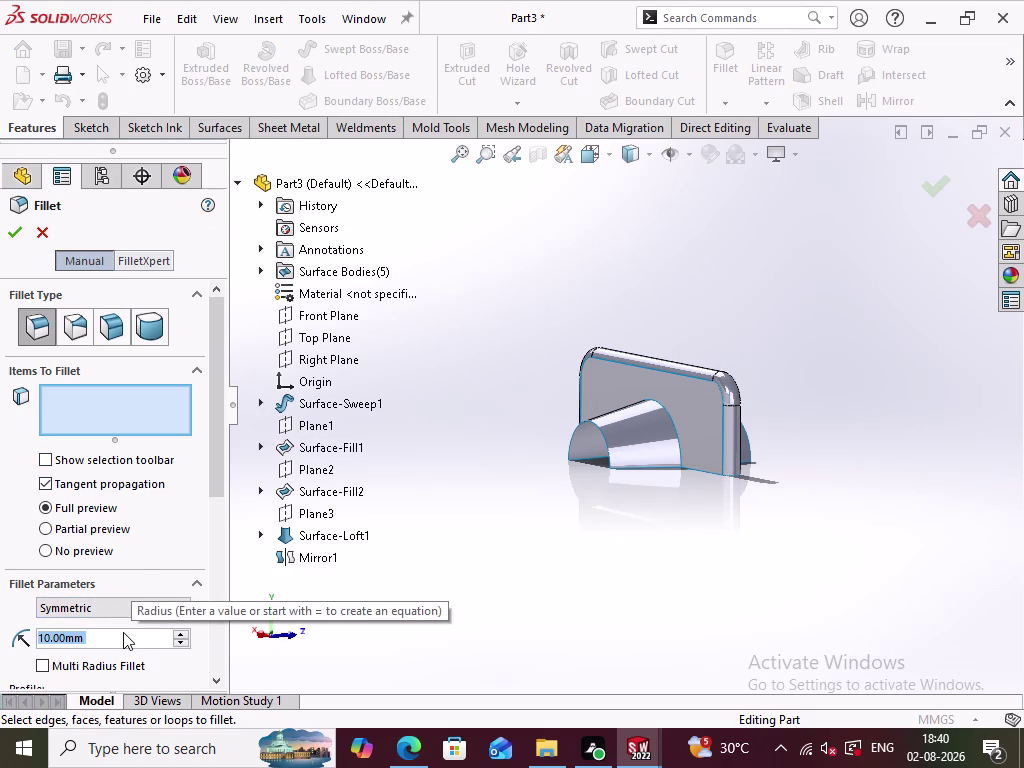
key(1)
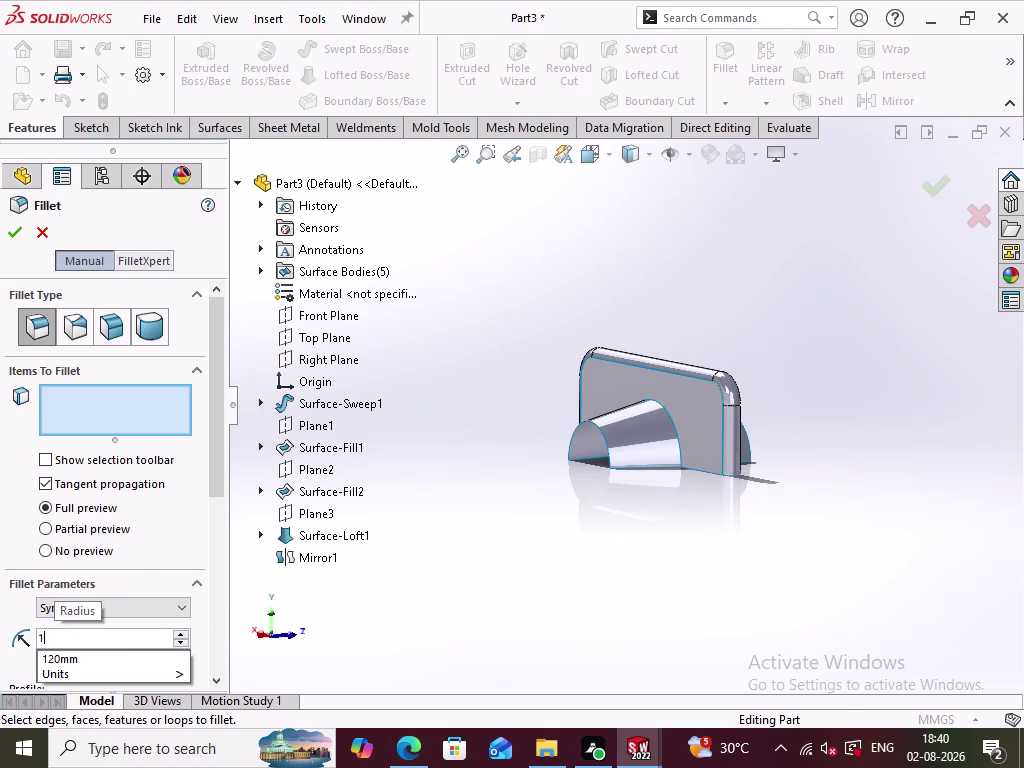
key(8)
click(502, 636)
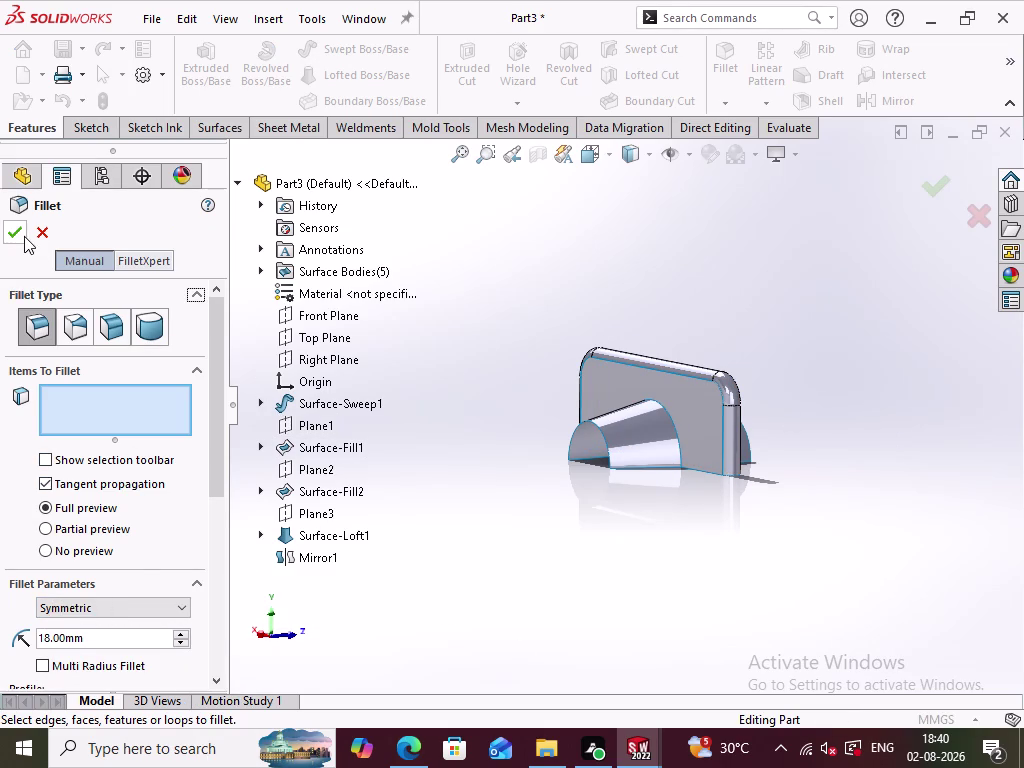
click(15, 235)
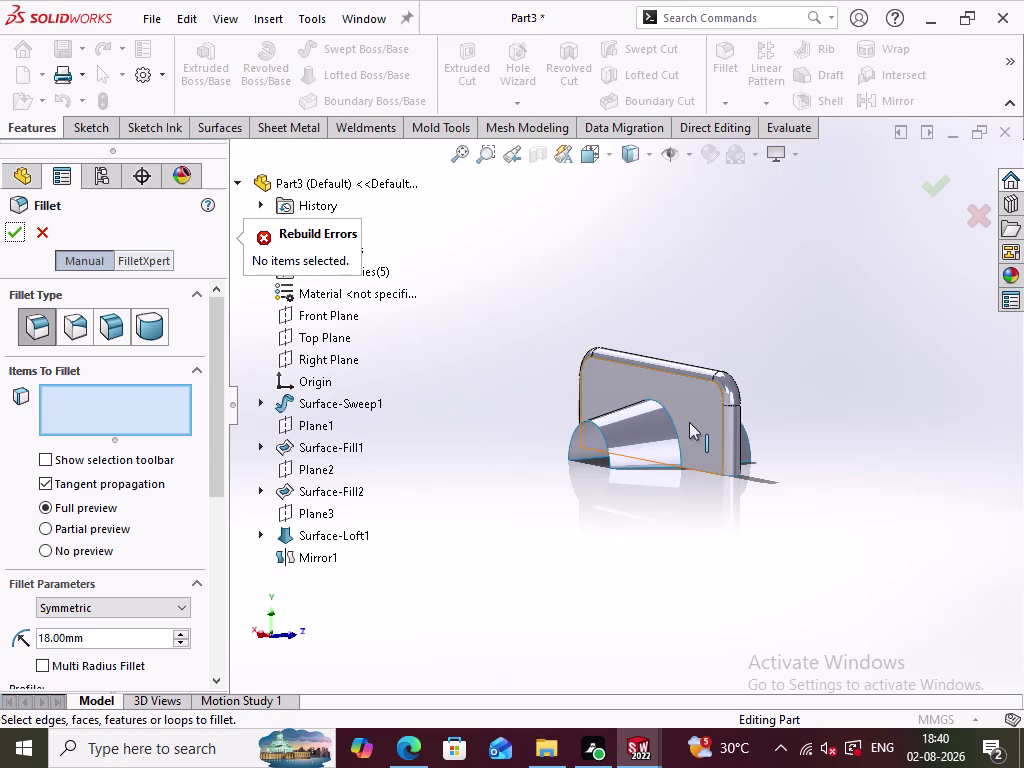
click(677, 431)
click(677, 425)
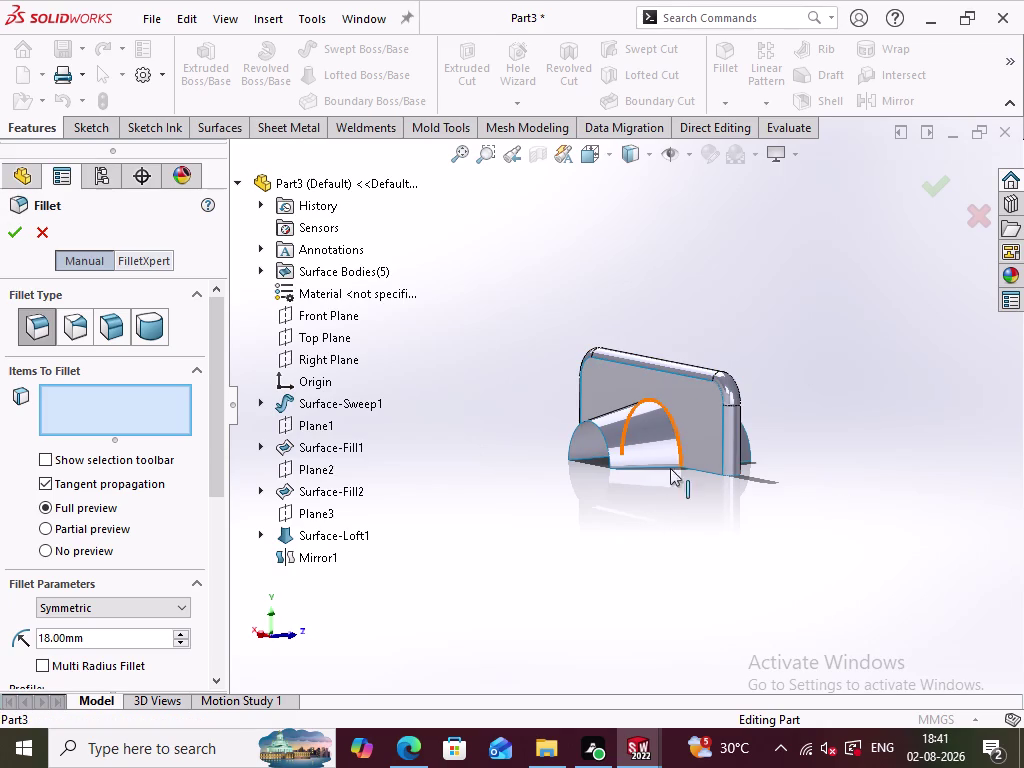
click(37, 226)
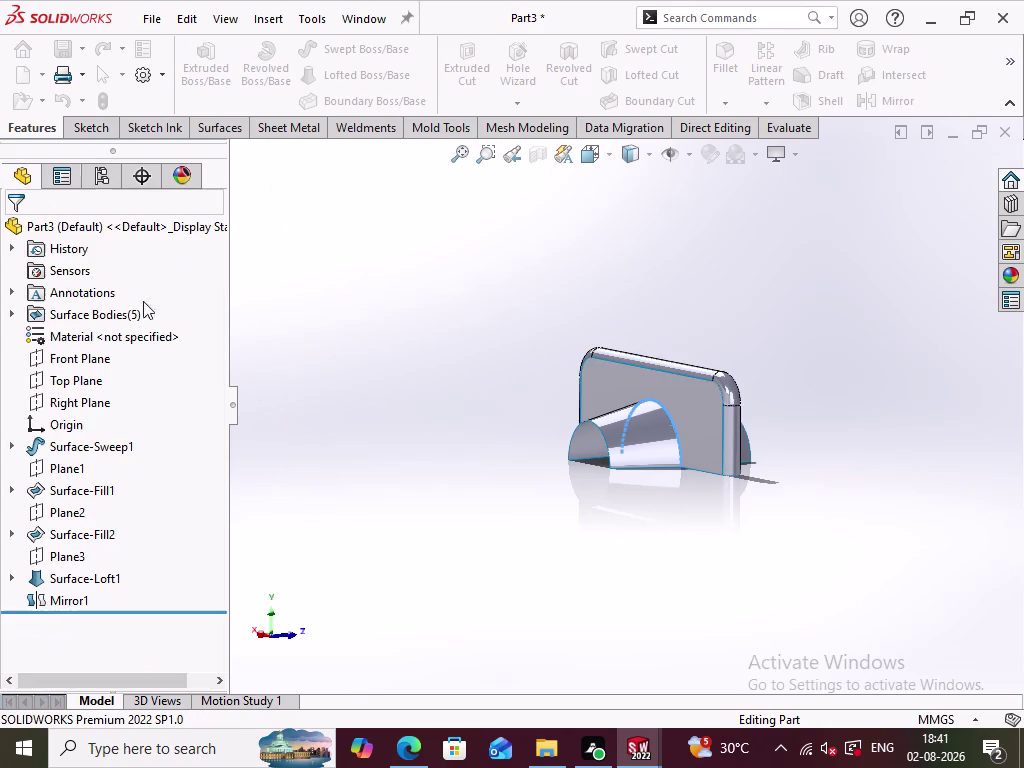
Orbit around the mirrored handle and tunnel, including underside and back, then show the Surfaces tools.
click(513, 502)
middle_drag(657, 511, 626, 516)
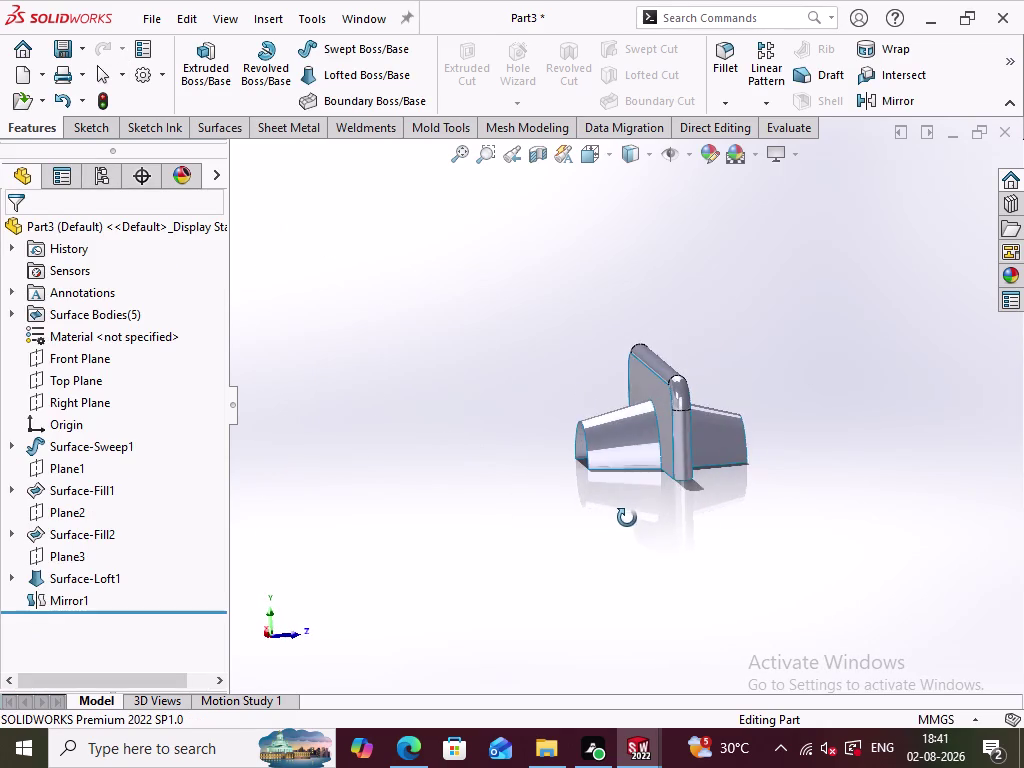
middle_drag(626, 516, 630, 520)
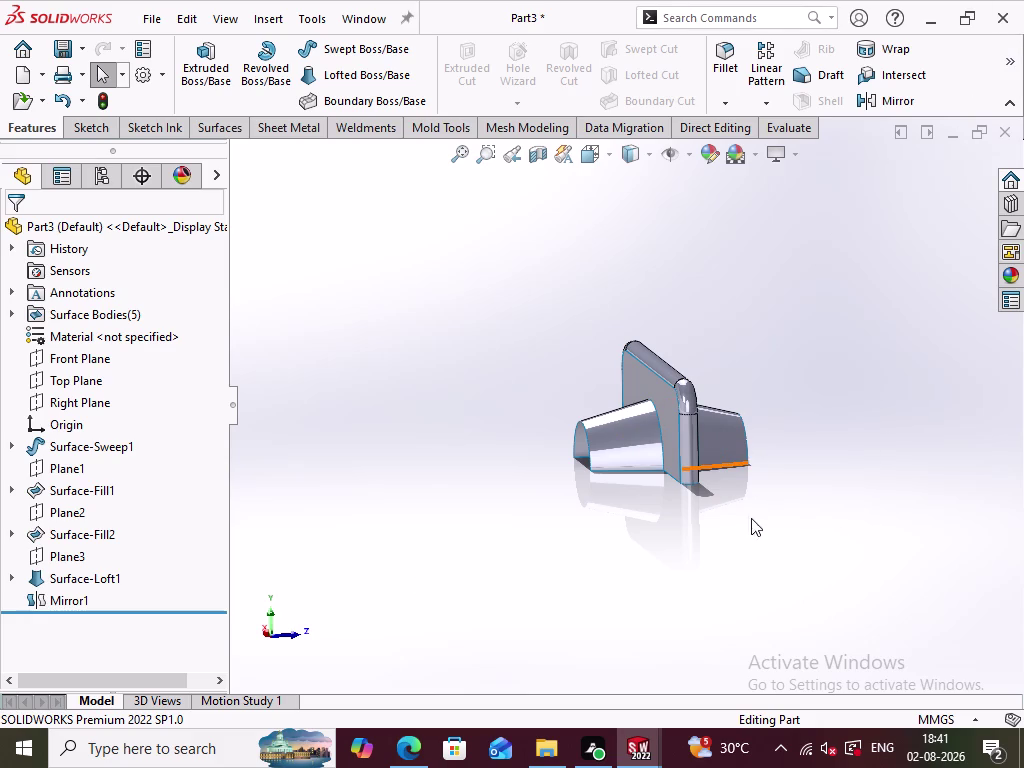
middle_drag(751, 518, 684, 470)
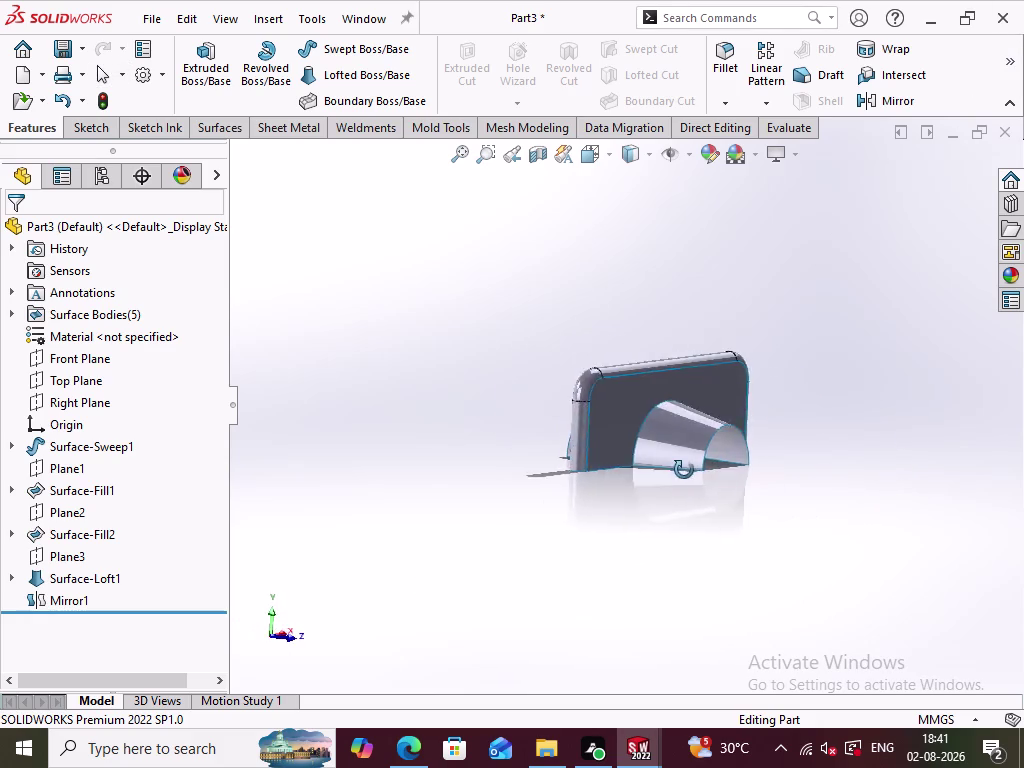
middle_drag(684, 470, 776, 504)
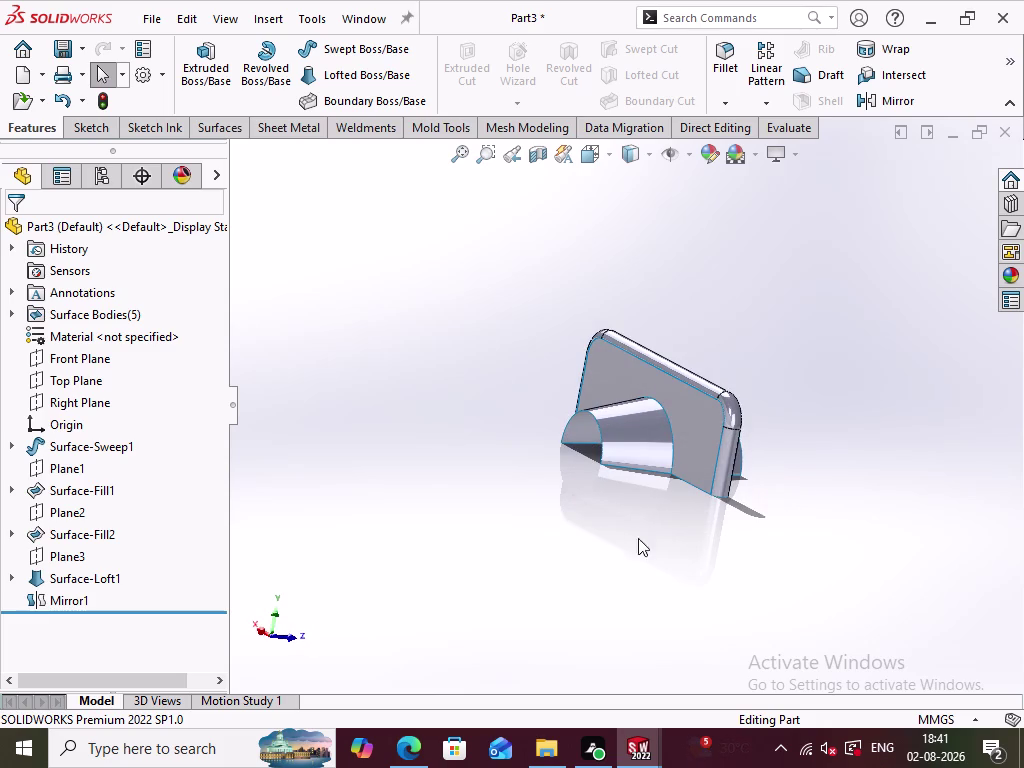
middle_drag(610, 535, 707, 486)
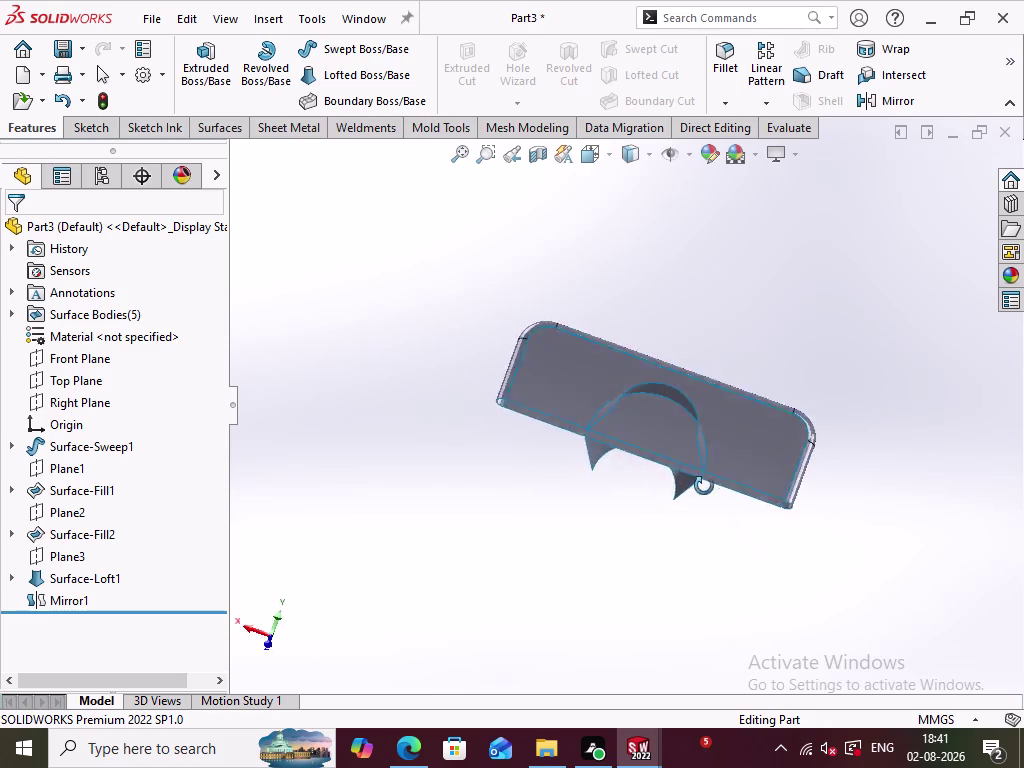
middle_drag(707, 486, 614, 475)
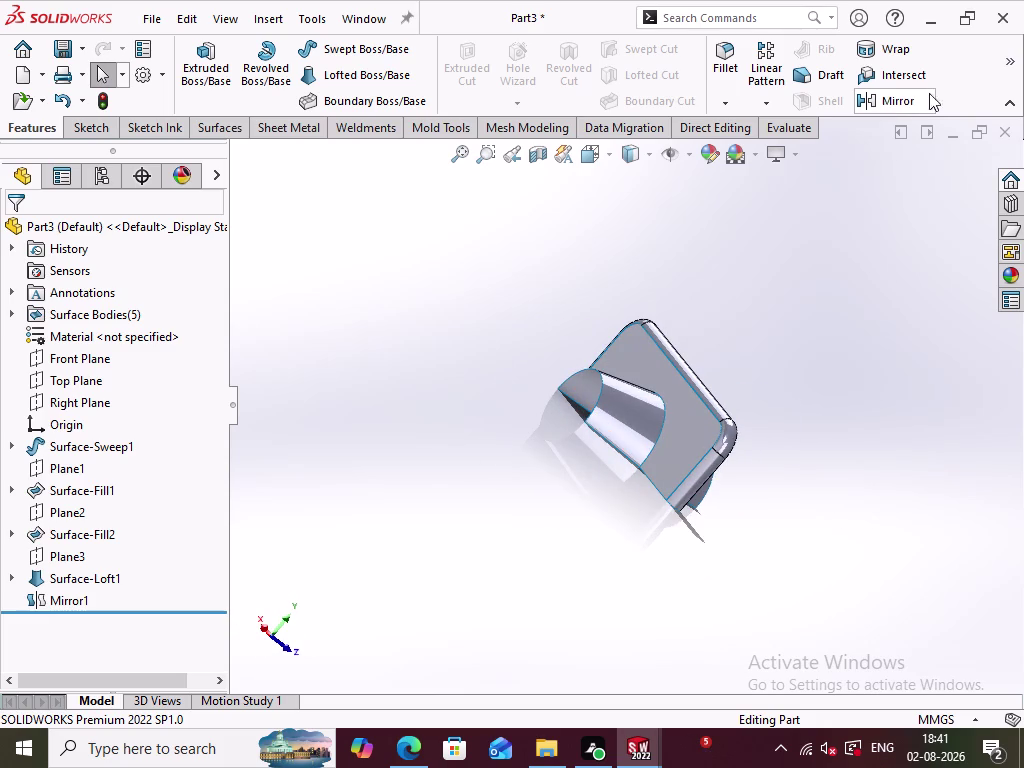
click(224, 128)
Start a mutual Trim Surface and select all five surface bodies.
click(922, 80)
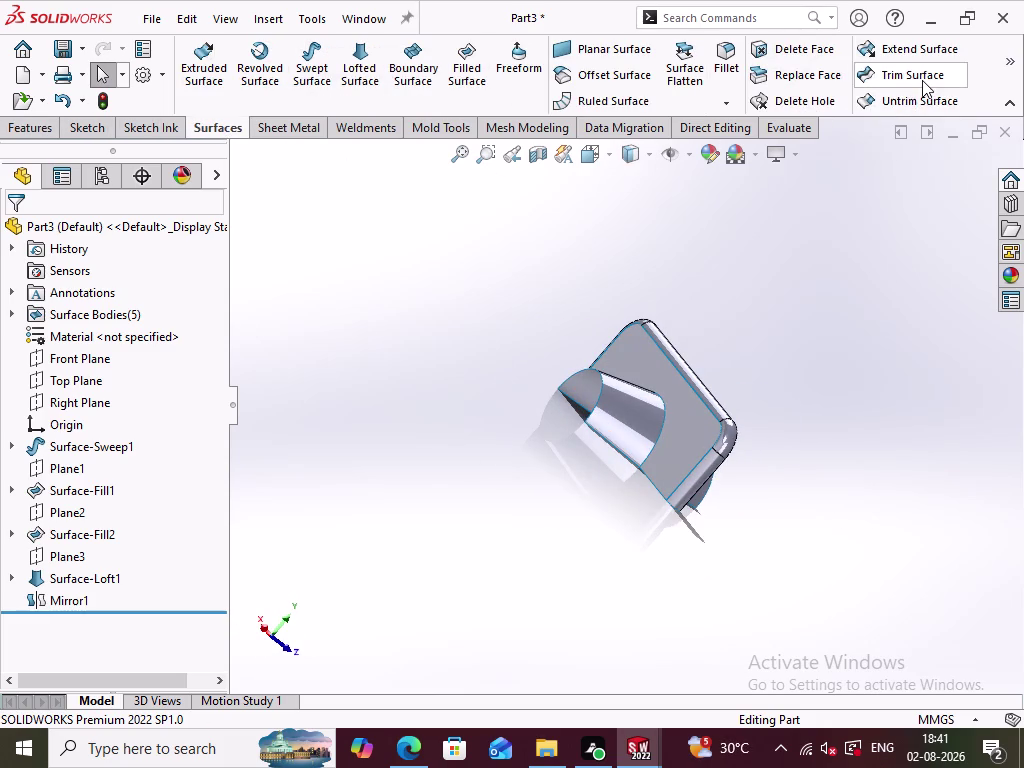
click(692, 442)
click(626, 415)
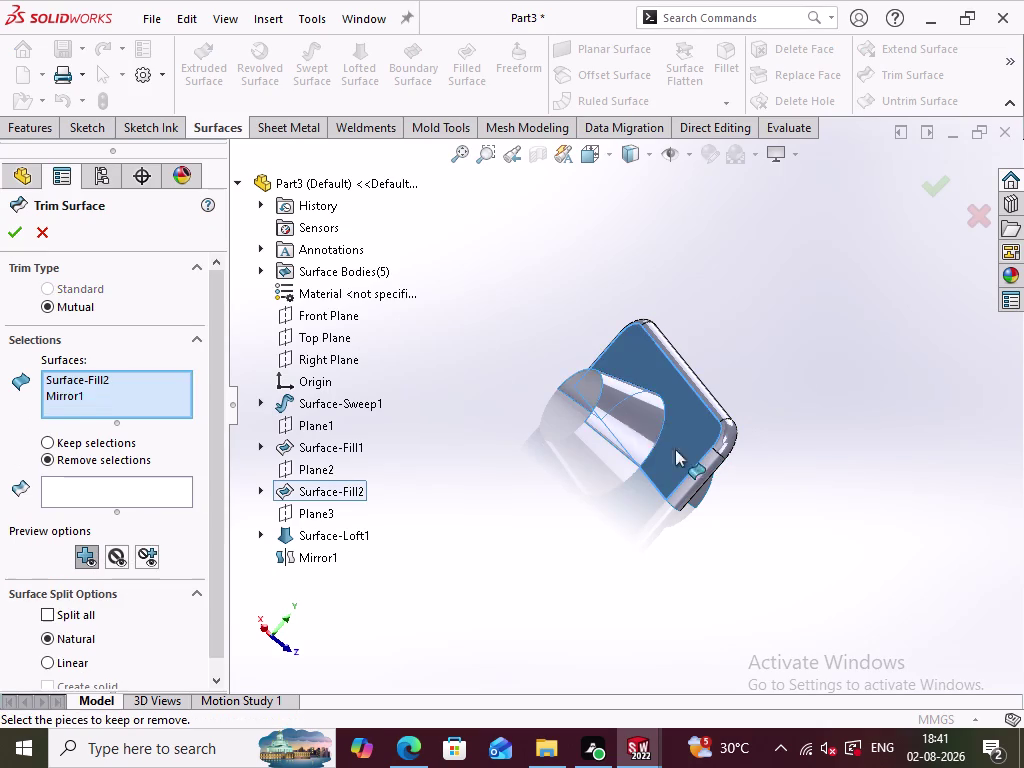
middle_drag(782, 493, 712, 404)
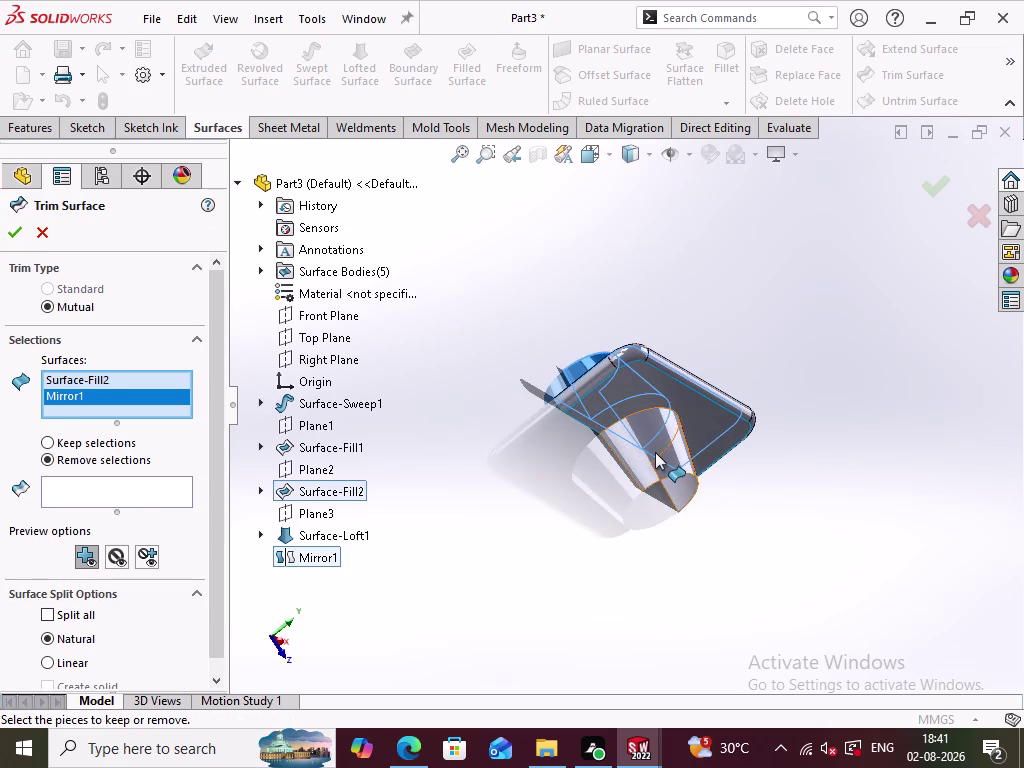
click(655, 452)
middle_drag(745, 491, 742, 553)
click(701, 382)
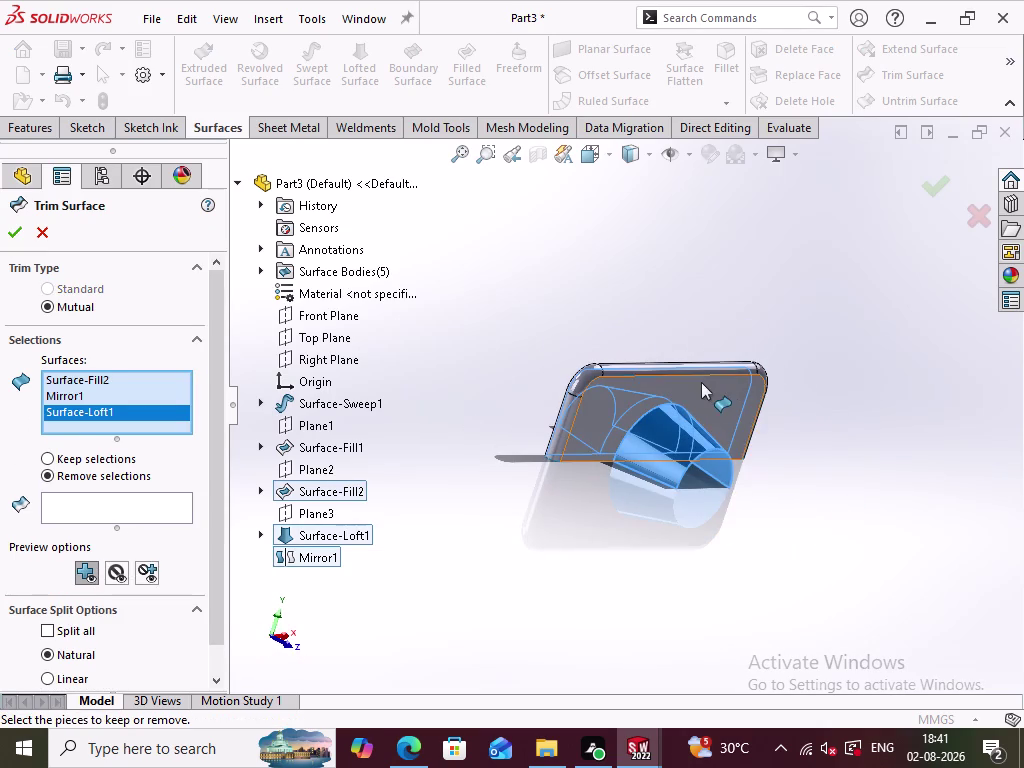
middle_drag(757, 476, 767, 543)
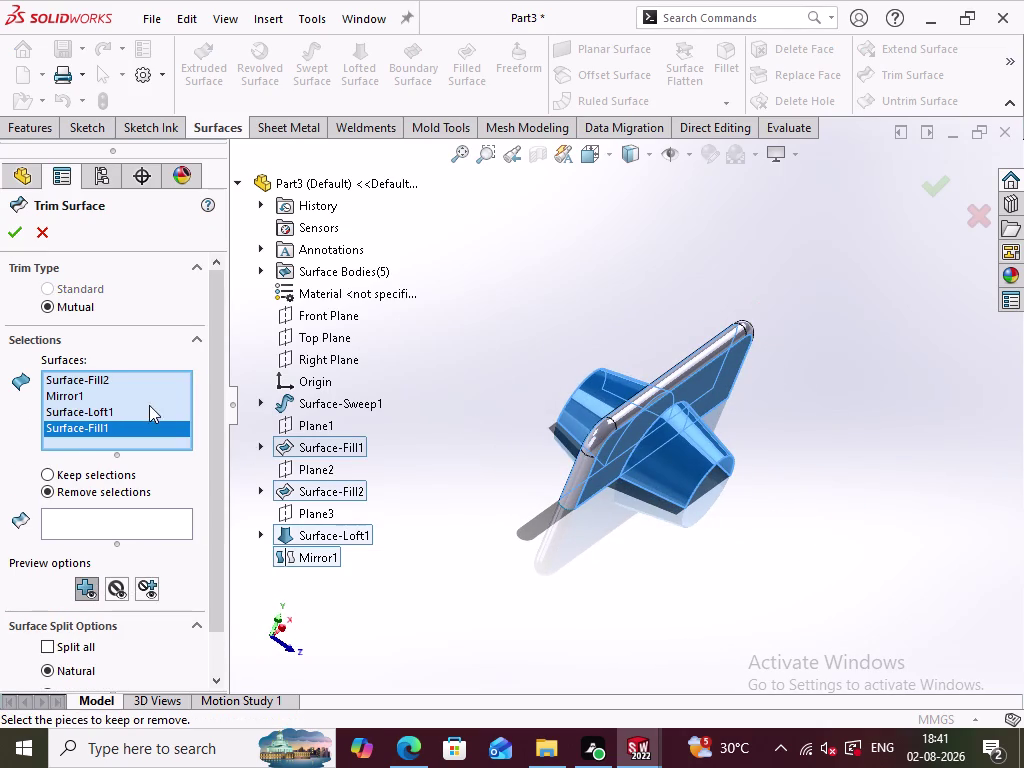
right_click(124, 402)
click(238, 425)
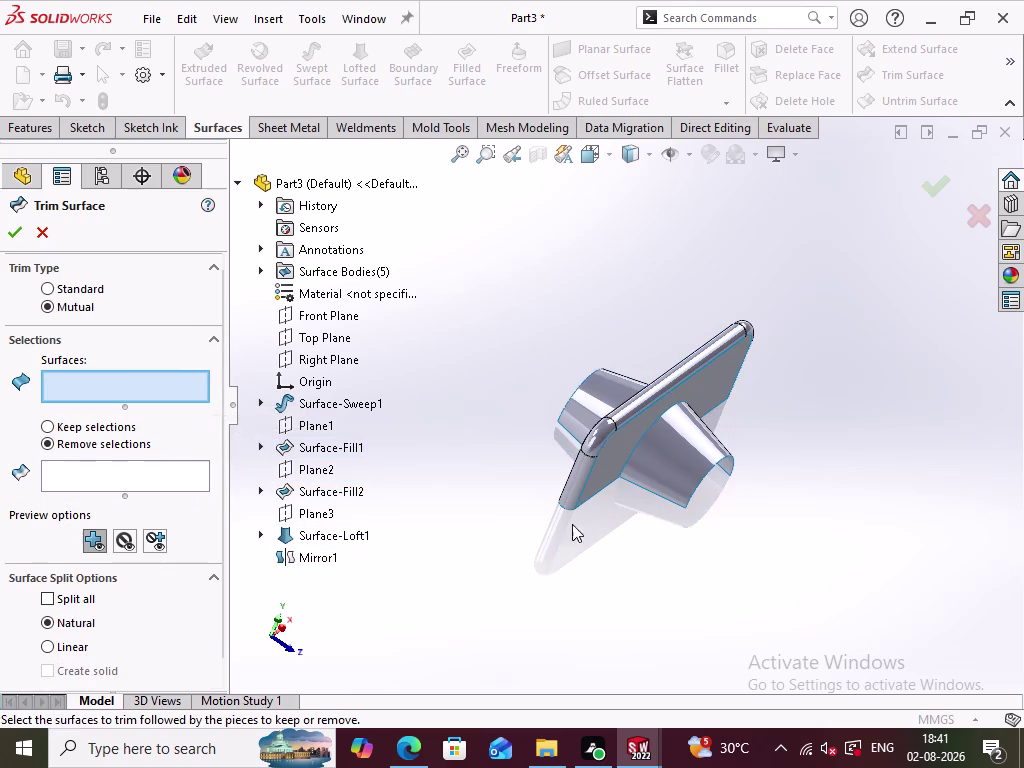
drag(810, 587, 527, 260)
Remove the Surface-Fill2 and Surface-Fill1 pieces inside the tunnel and accept the trim.
middle_drag(518, 555, 588, 524)
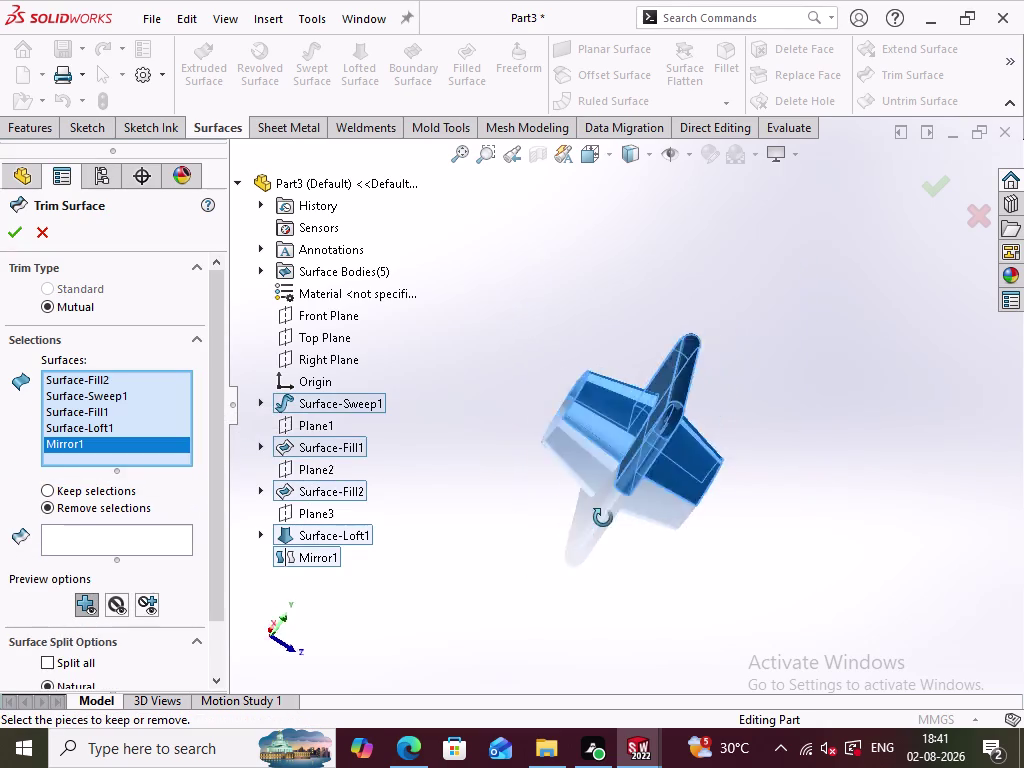
middle_drag(588, 524, 590, 524)
click(87, 546)
middle_drag(435, 566, 439, 566)
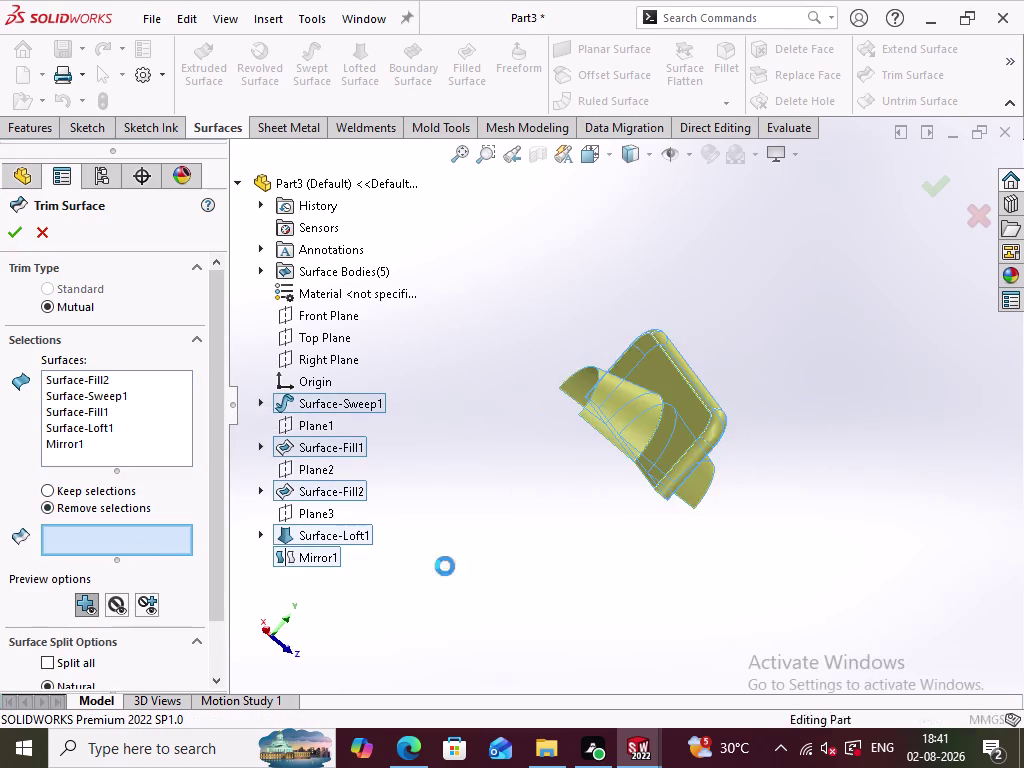
middle_drag(439, 566, 539, 573)
click(638, 427)
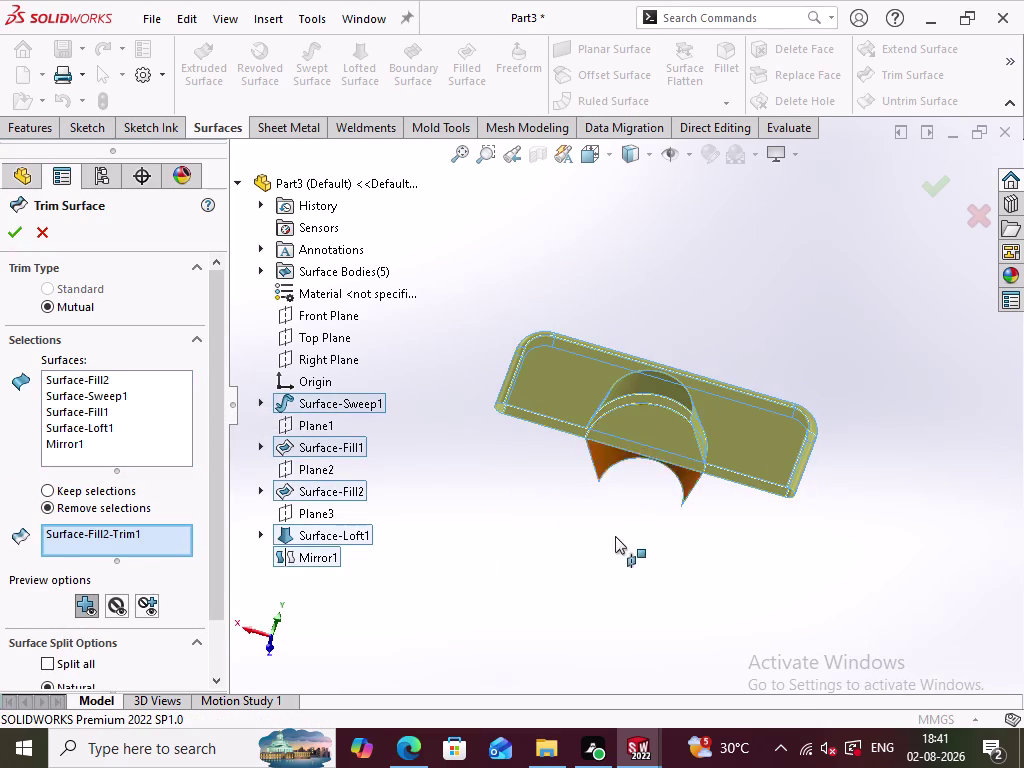
middle_drag(604, 555, 663, 398)
click(666, 414)
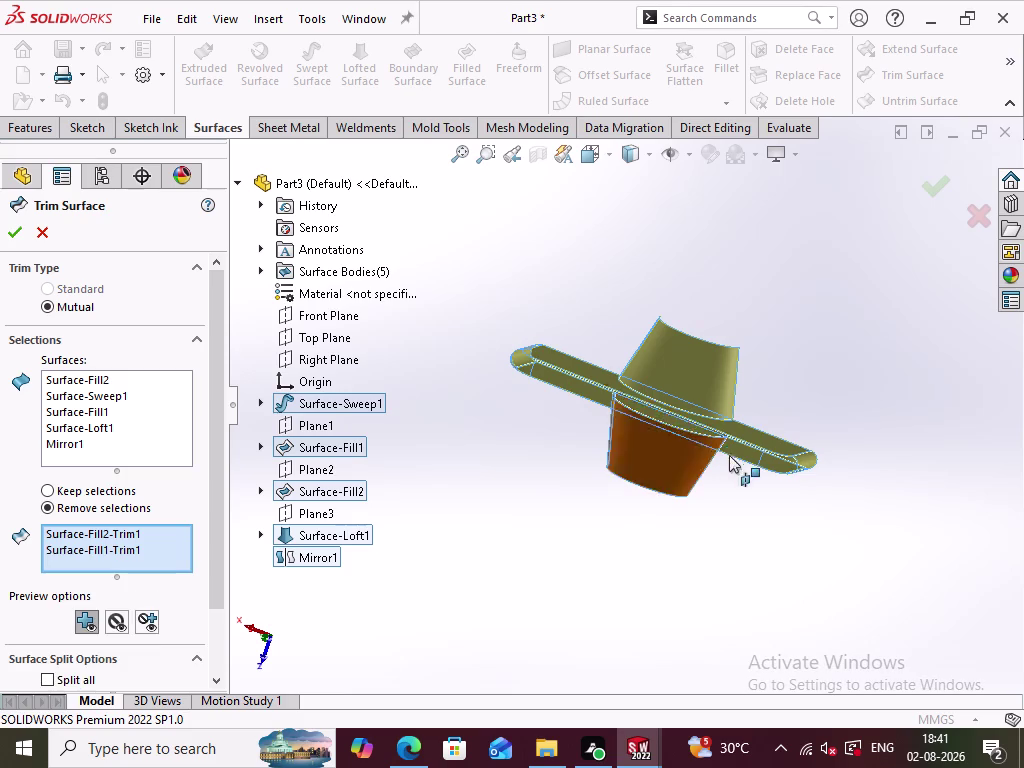
middle_drag(861, 336, 669, 482)
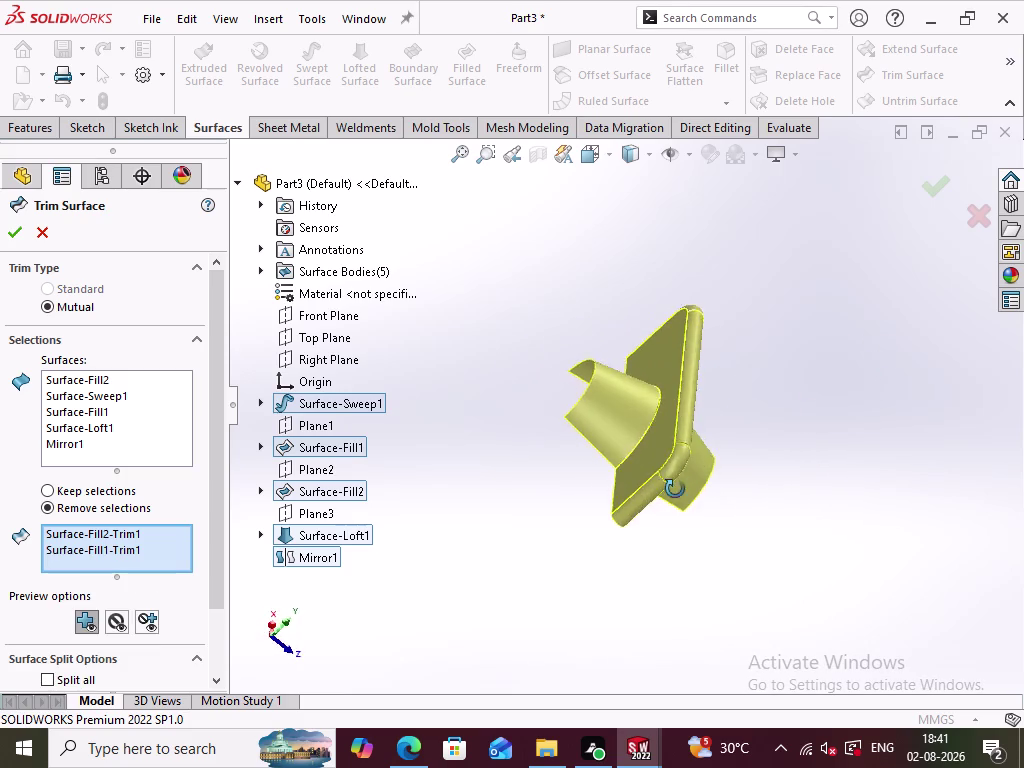
middle_drag(669, 482, 662, 545)
click(11, 224)
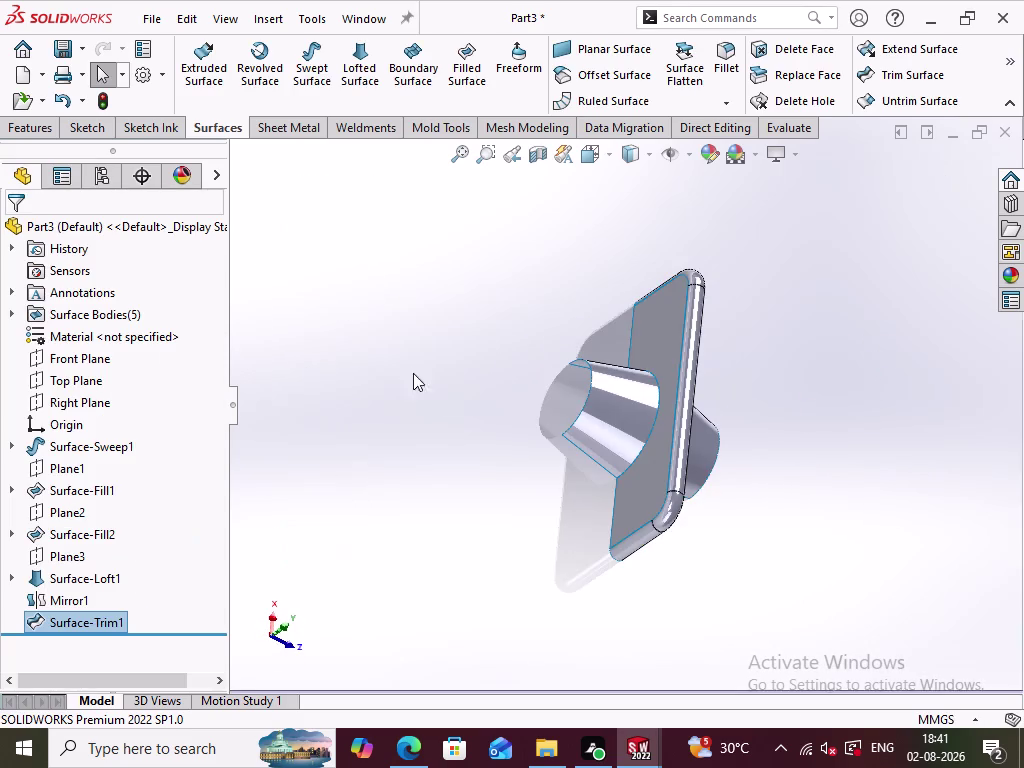
middle_drag(481, 430, 655, 435)
middle_drag(699, 383, 623, 425)
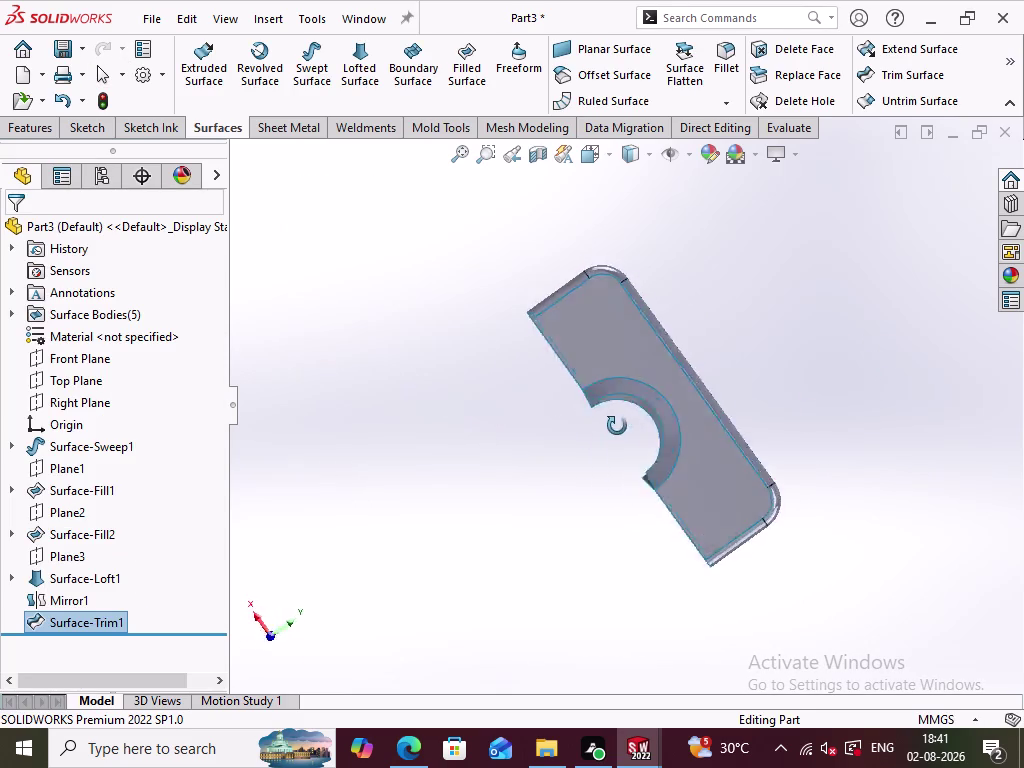
middle_drag(623, 425, 536, 413)
middle_drag(536, 407, 537, 382)
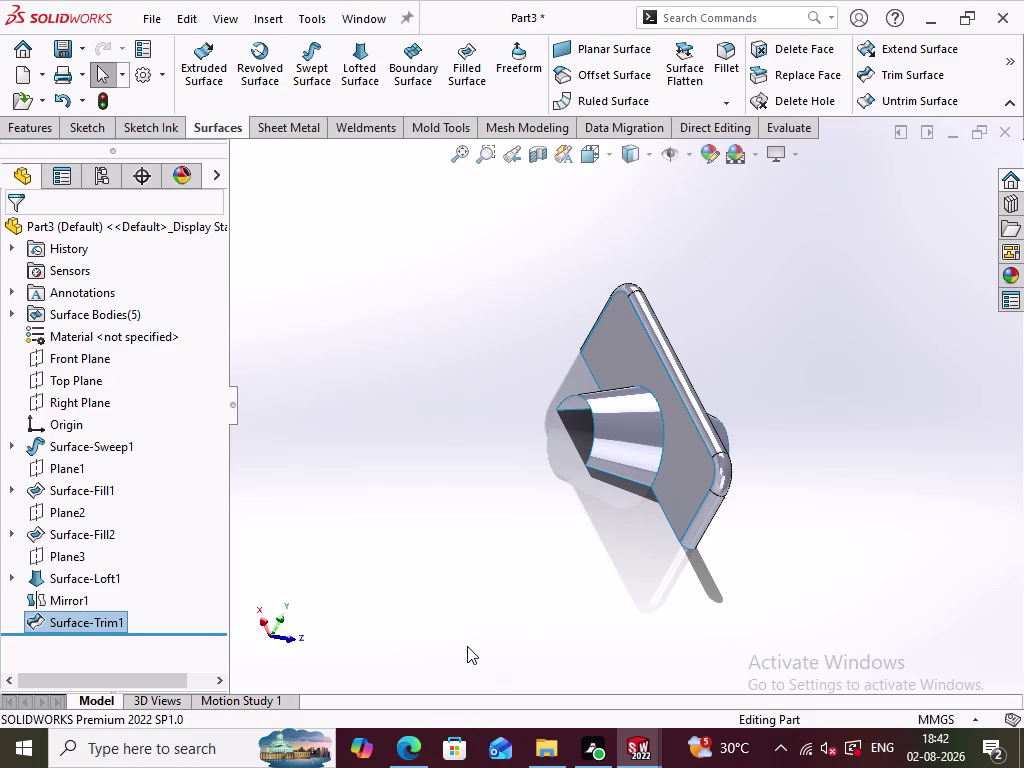
click(466, 566)
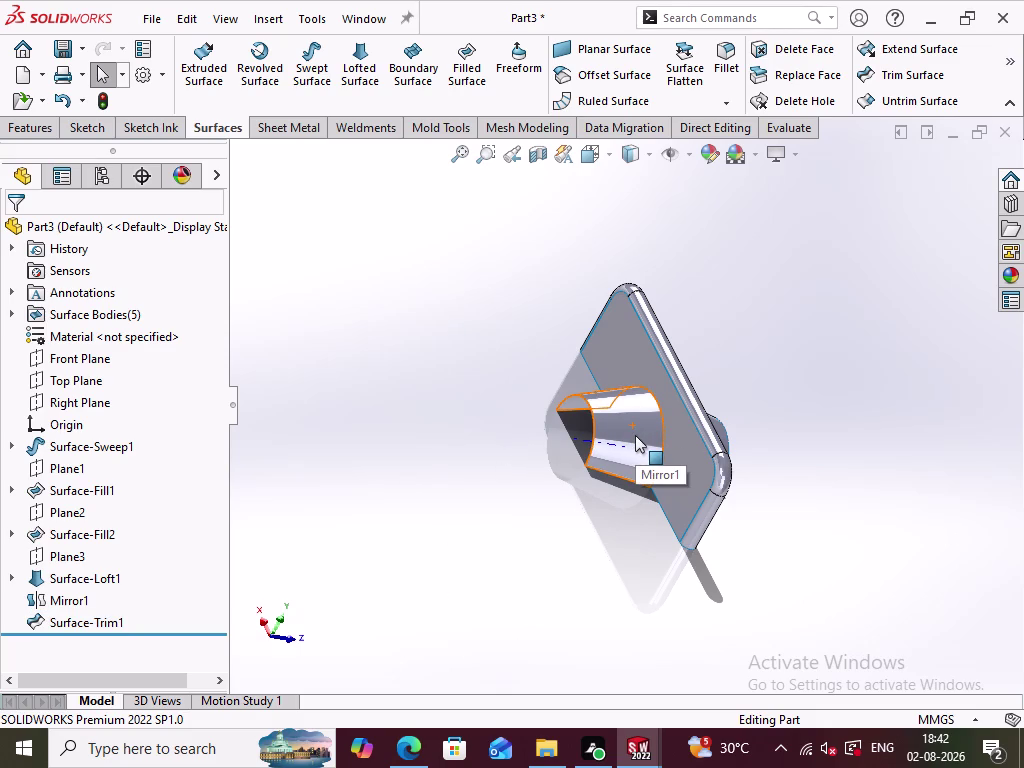
click(525, 499)
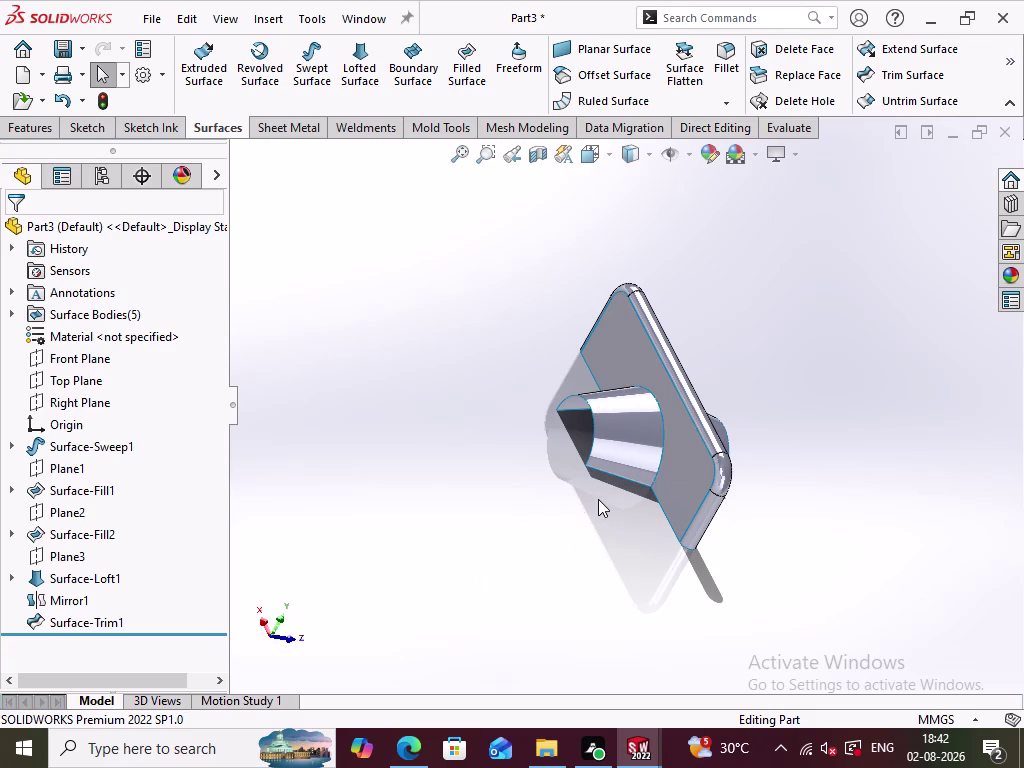
click(95, 383)
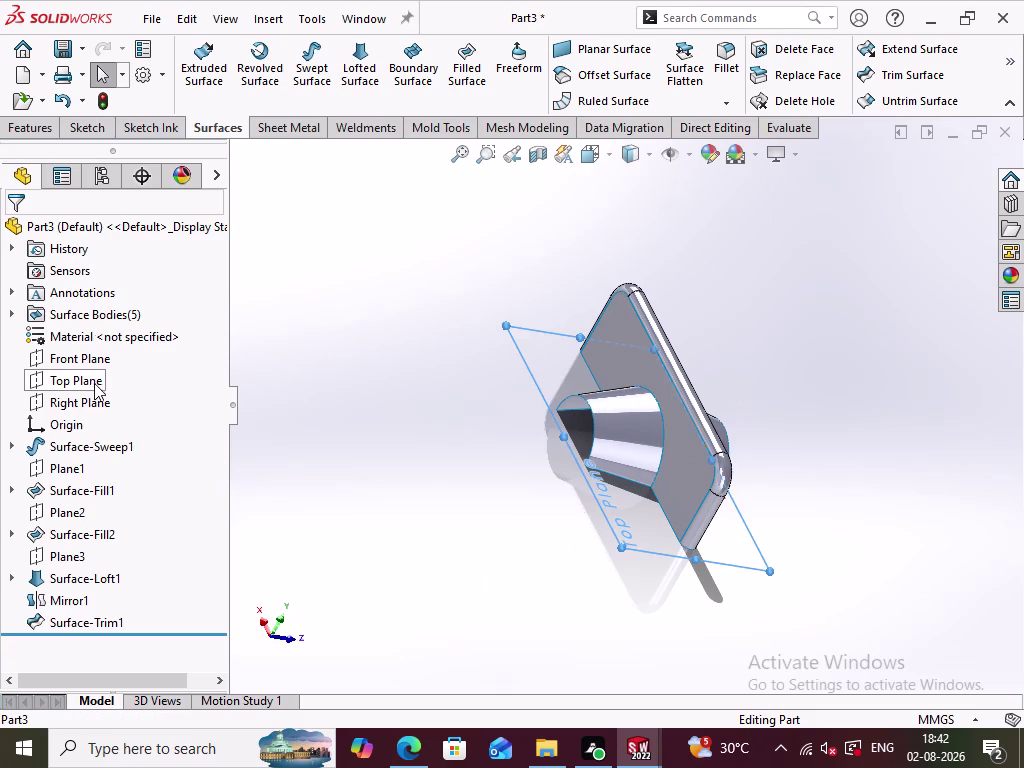
click(112, 353)
scroll(up, 3)
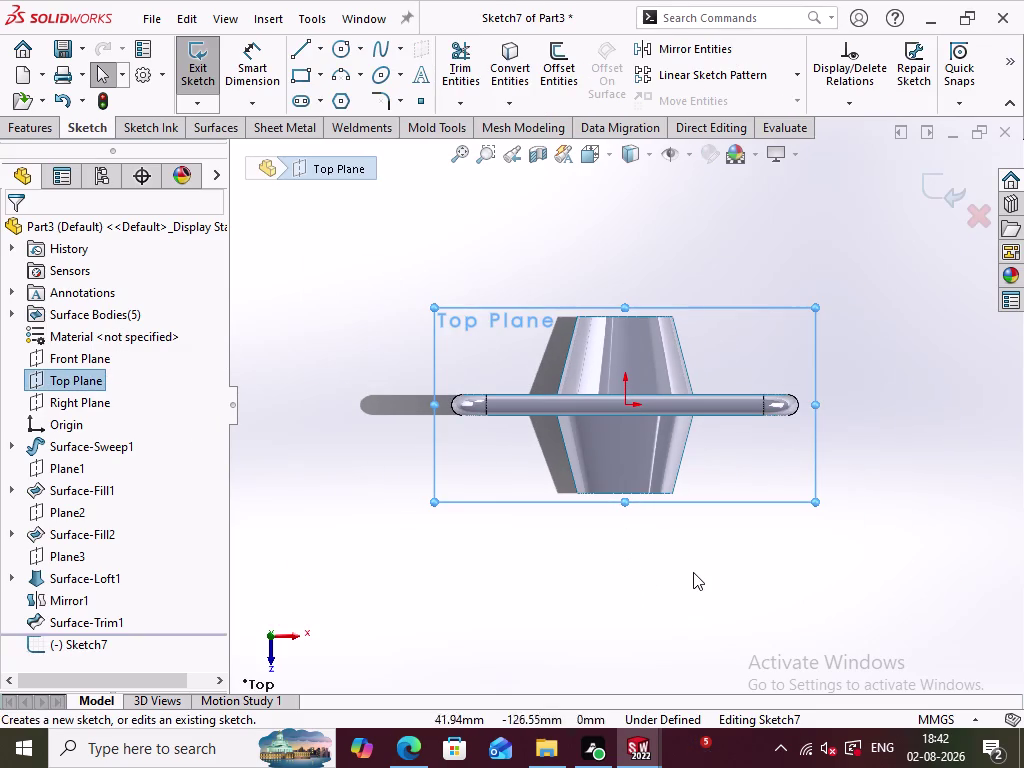
click(697, 562)
click(944, 189)
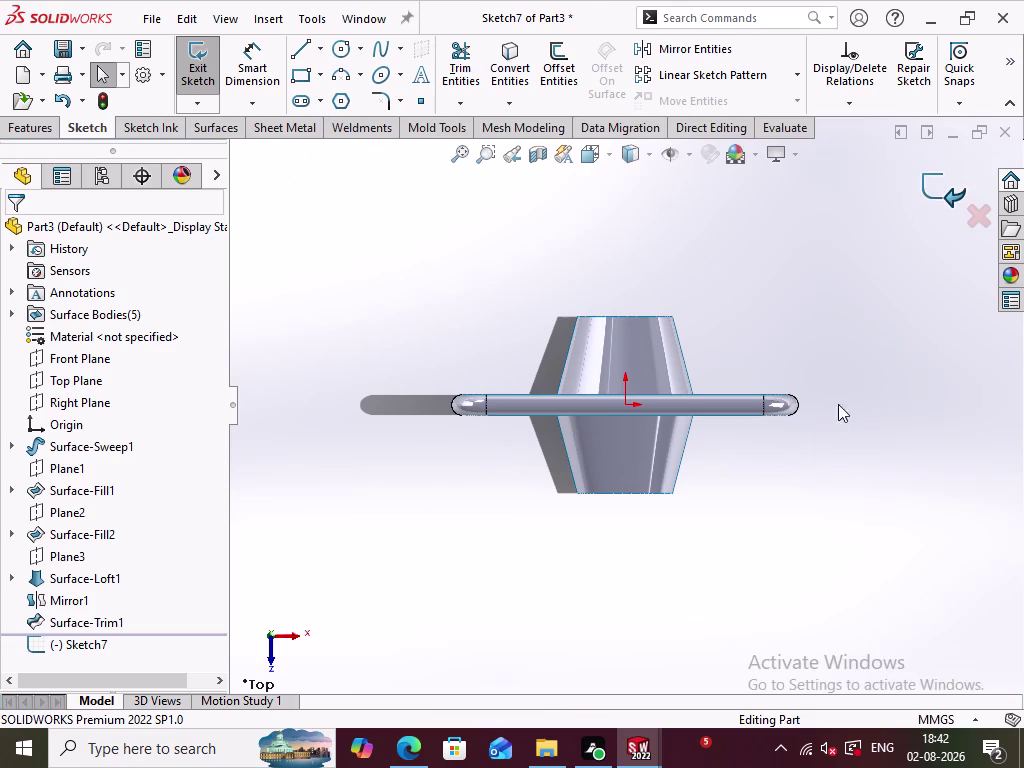
click(777, 521)
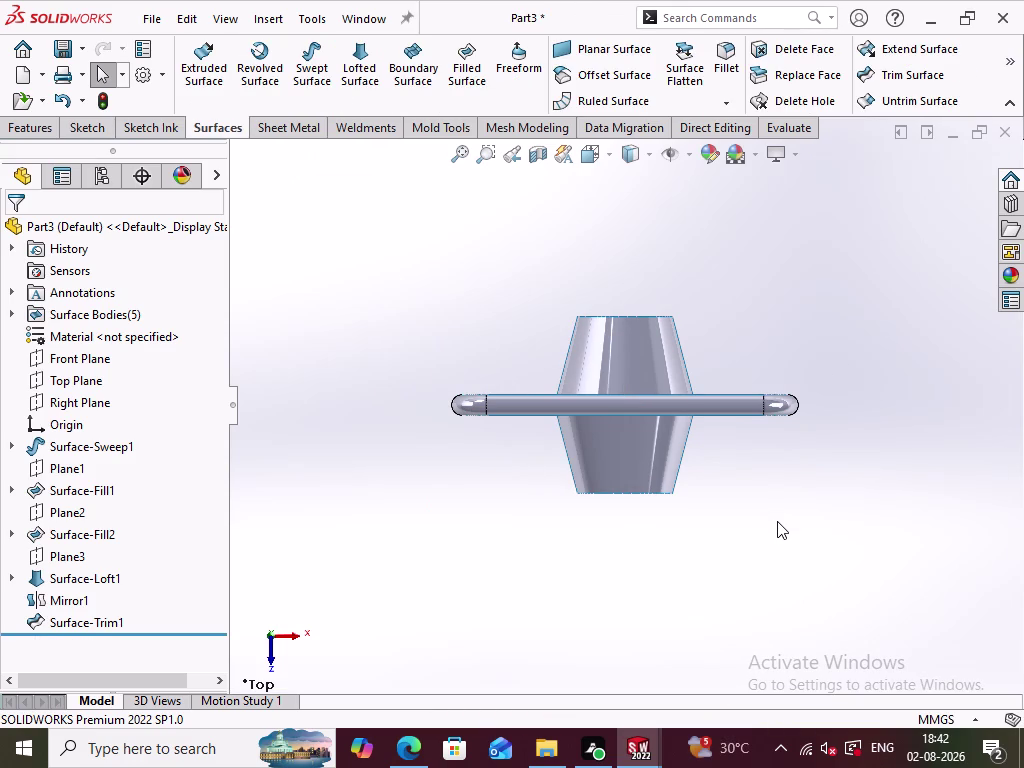
key(ctrl+7)
click(609, 565)
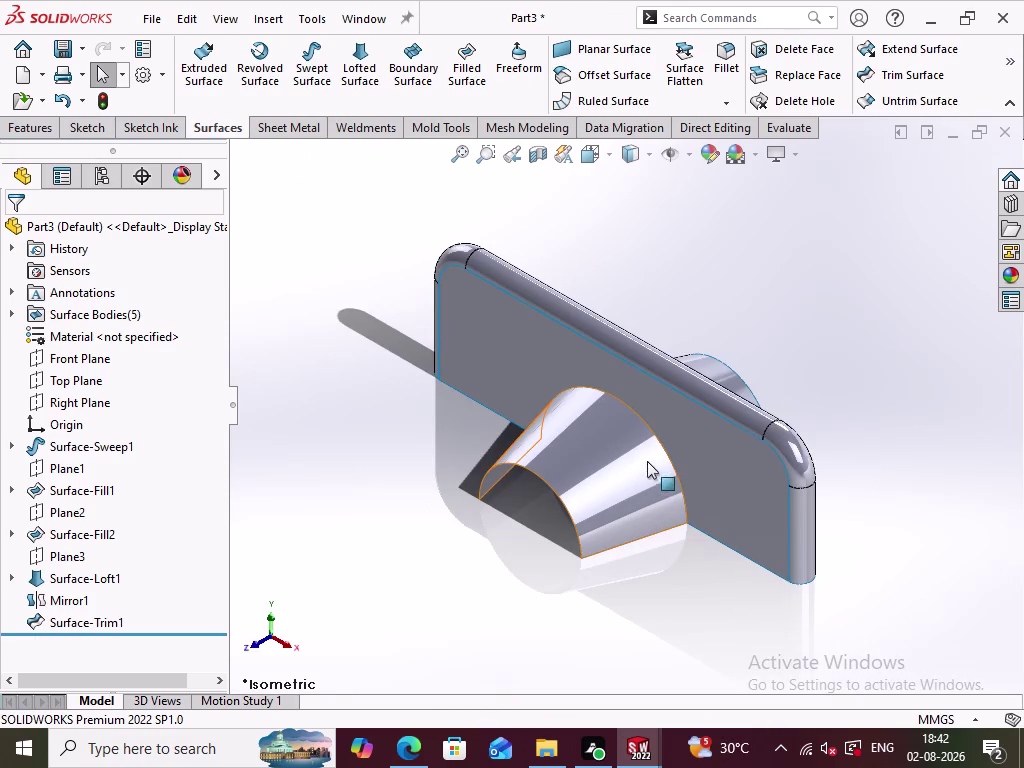
click(664, 447)
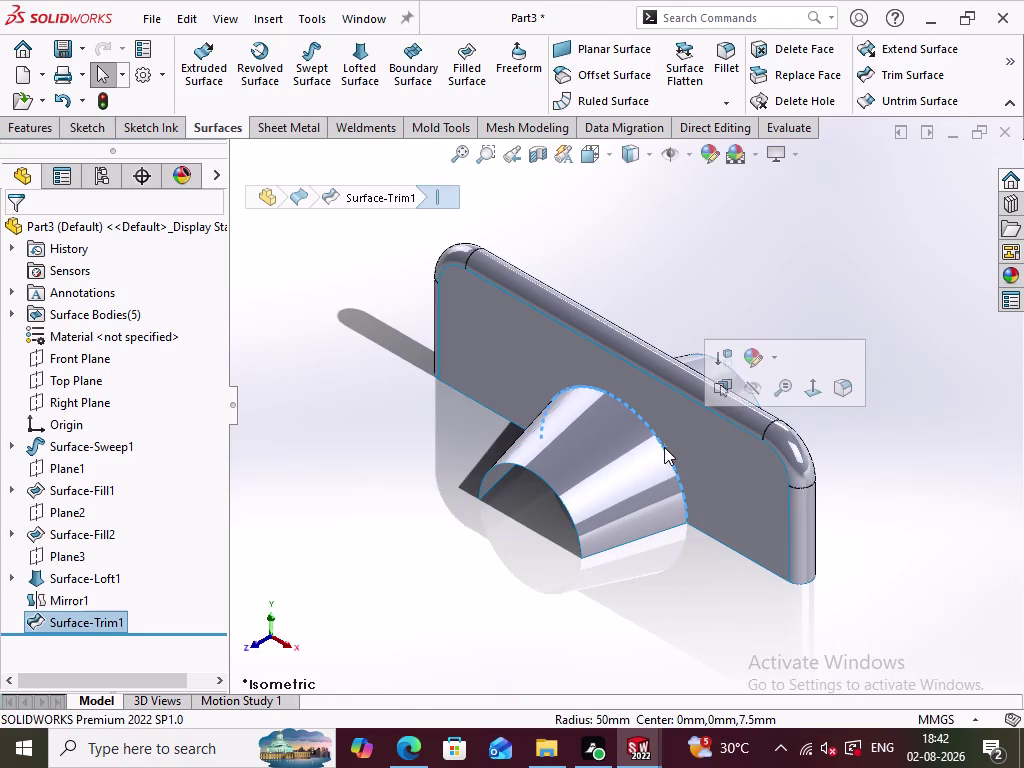
click(839, 384)
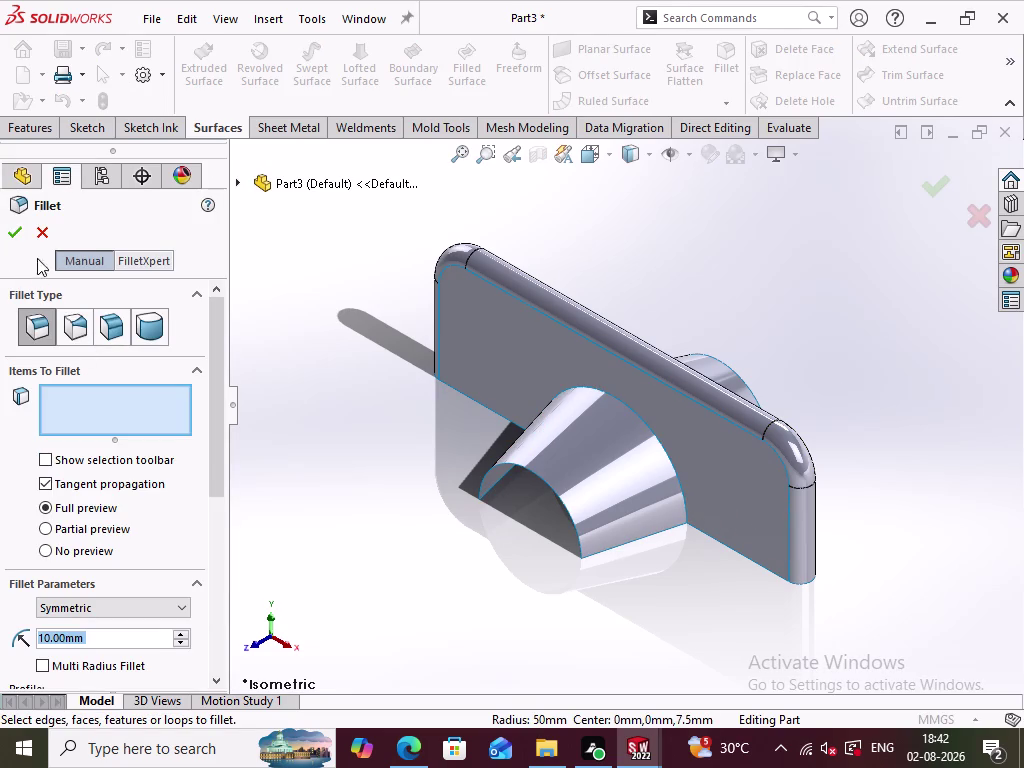
click(36, 231)
click(526, 545)
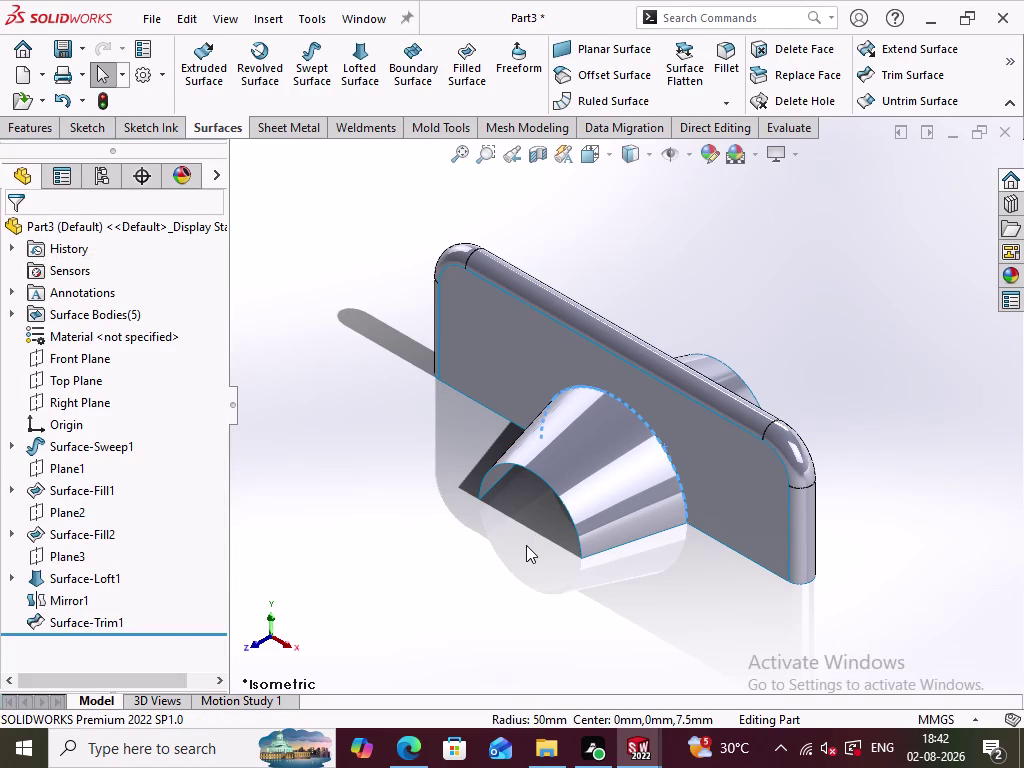
click(672, 465)
click(848, 411)
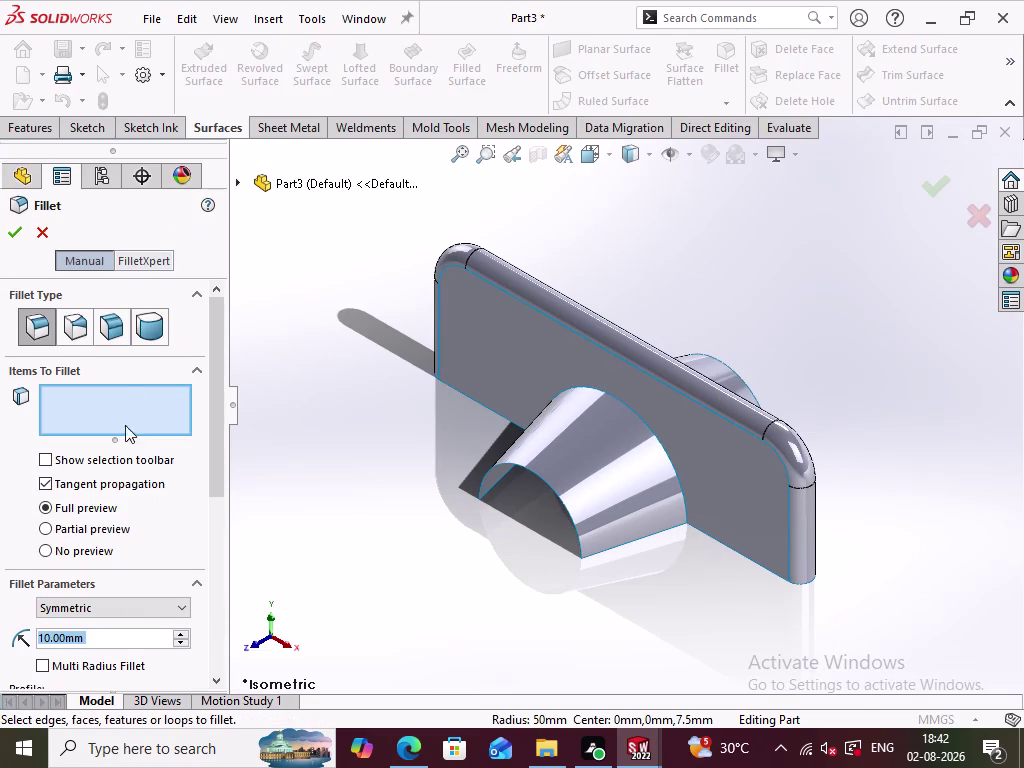
click(159, 261)
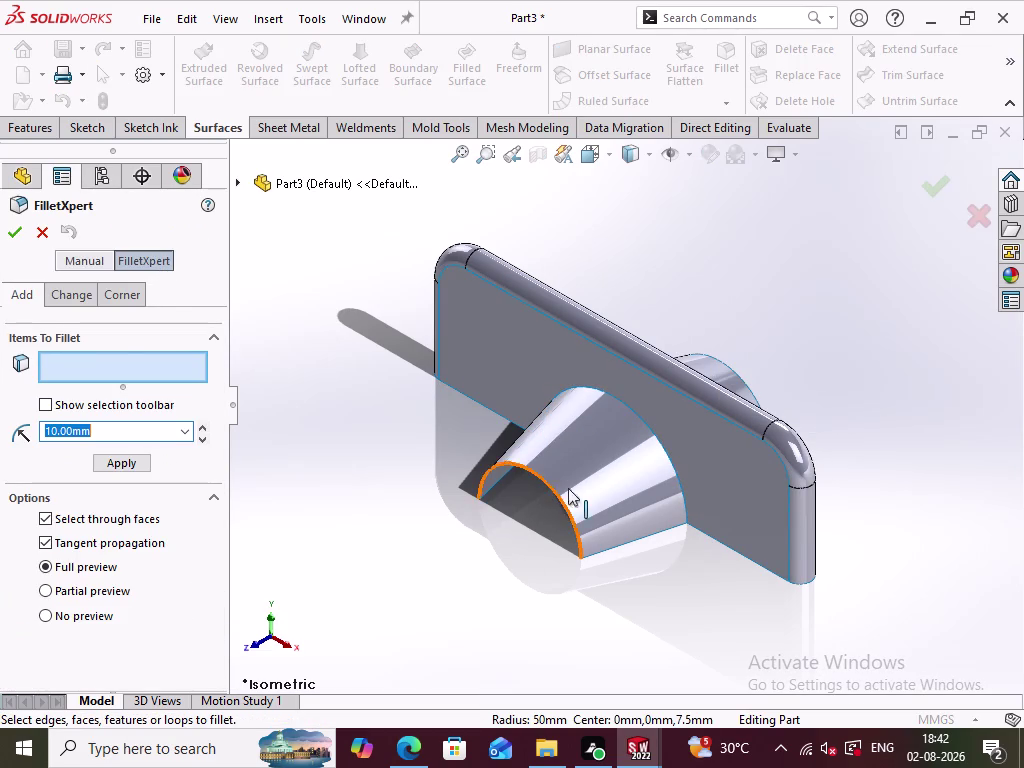
click(661, 444)
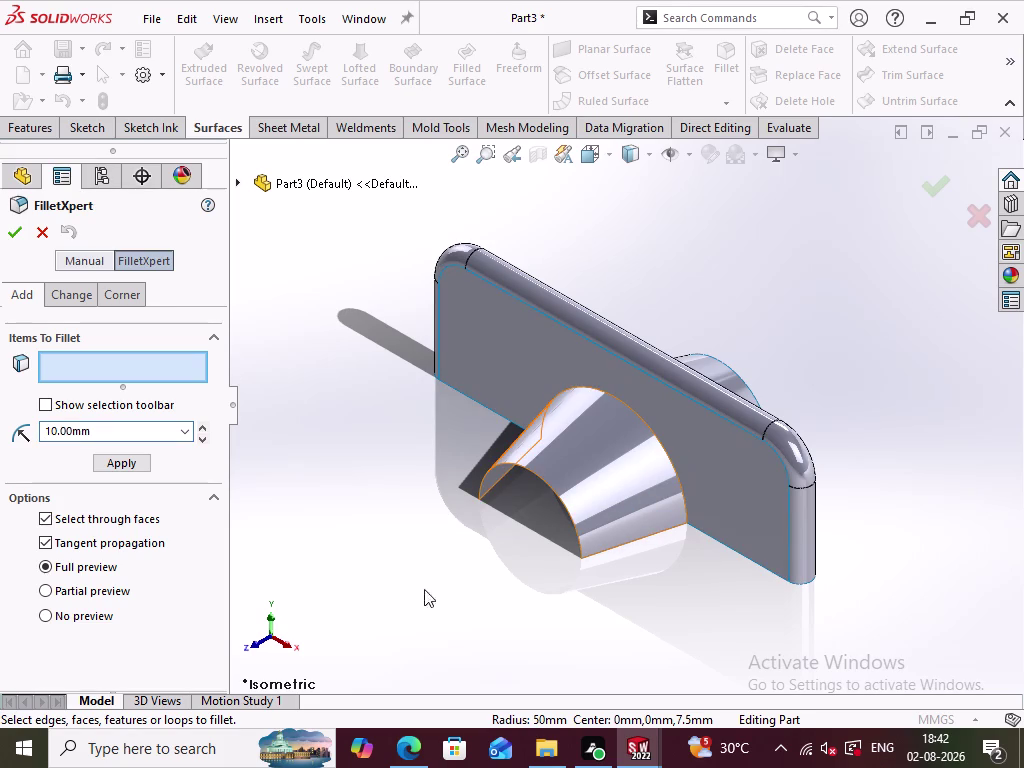
click(37, 230)
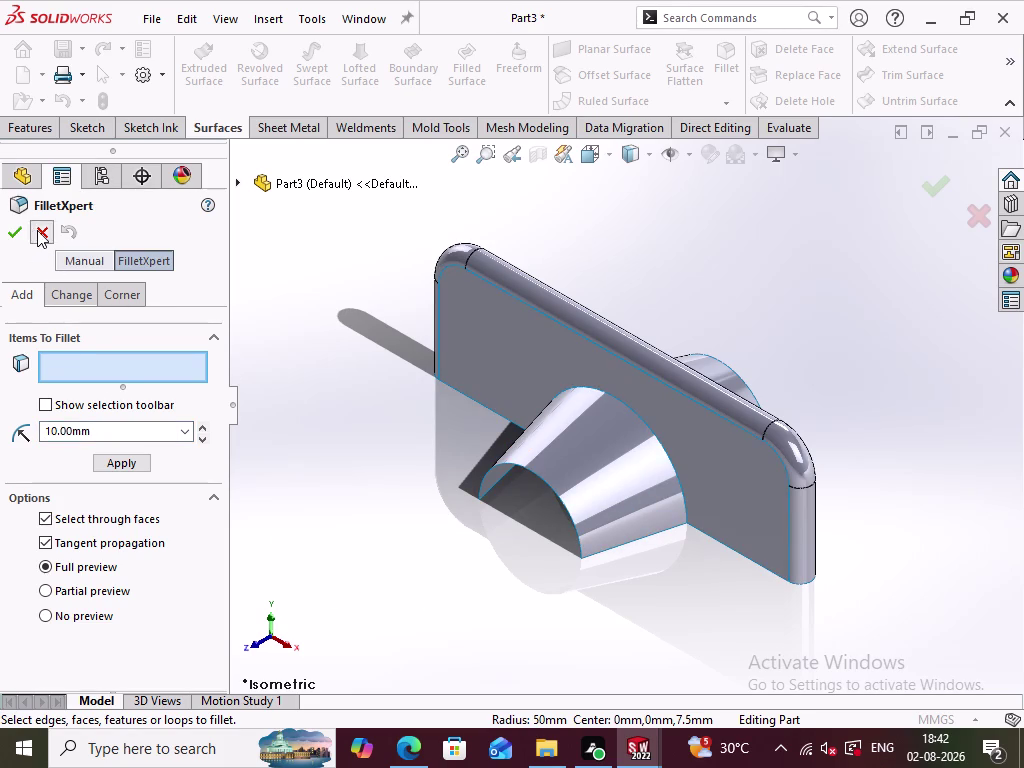
scroll(up, 3)
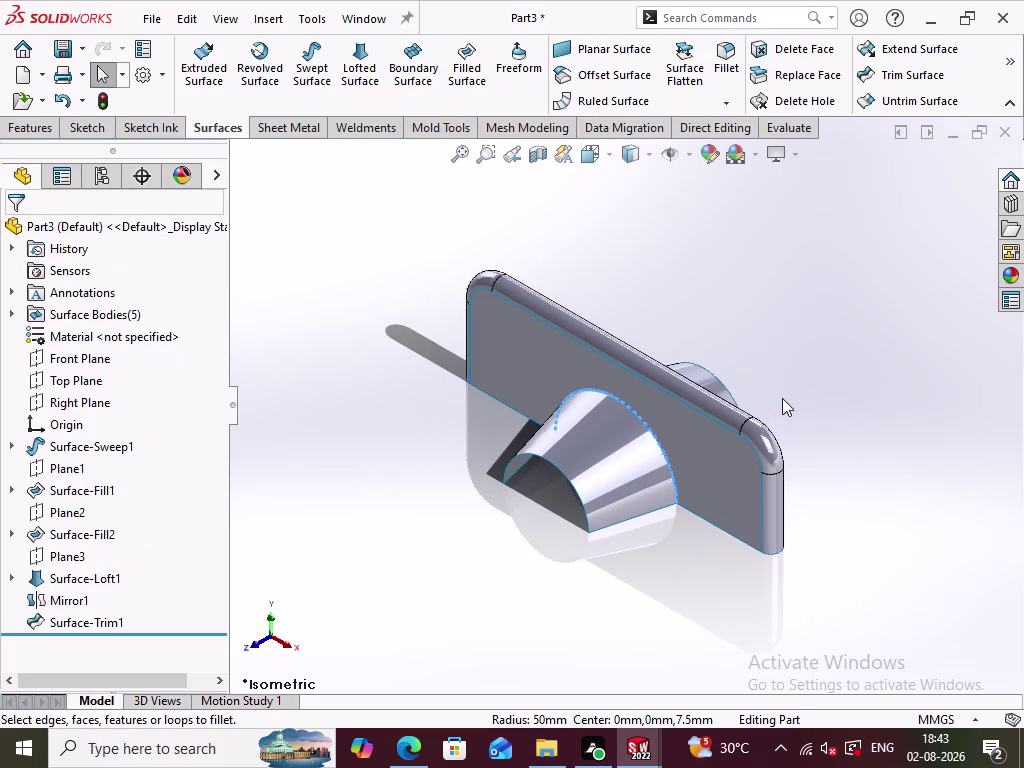